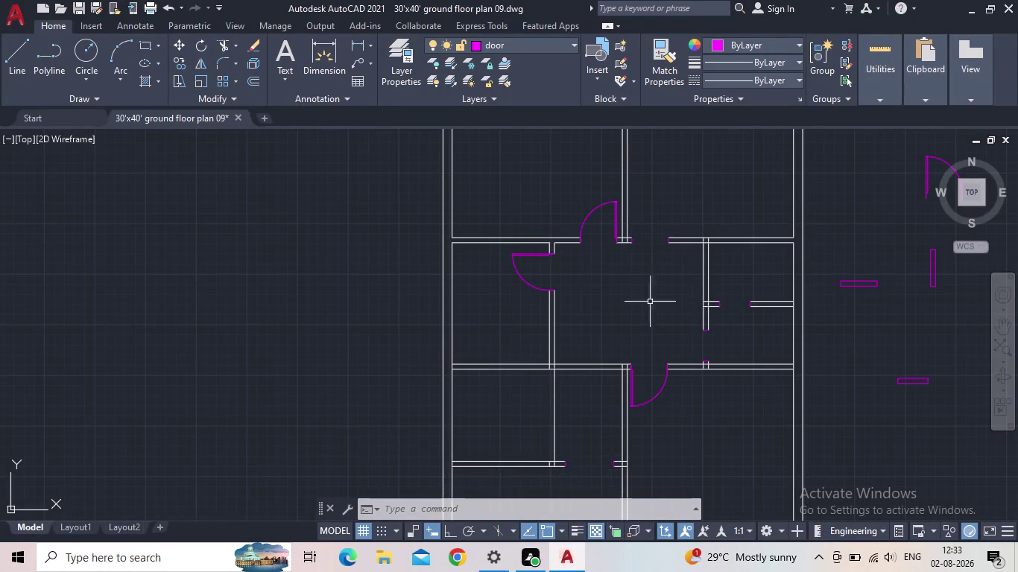
Pan and zoom across the floor plan to the spare door shapes beside it.
scroll(down, 3)
middle_drag(669, 325, 648, 320)
scroll(up, 3)
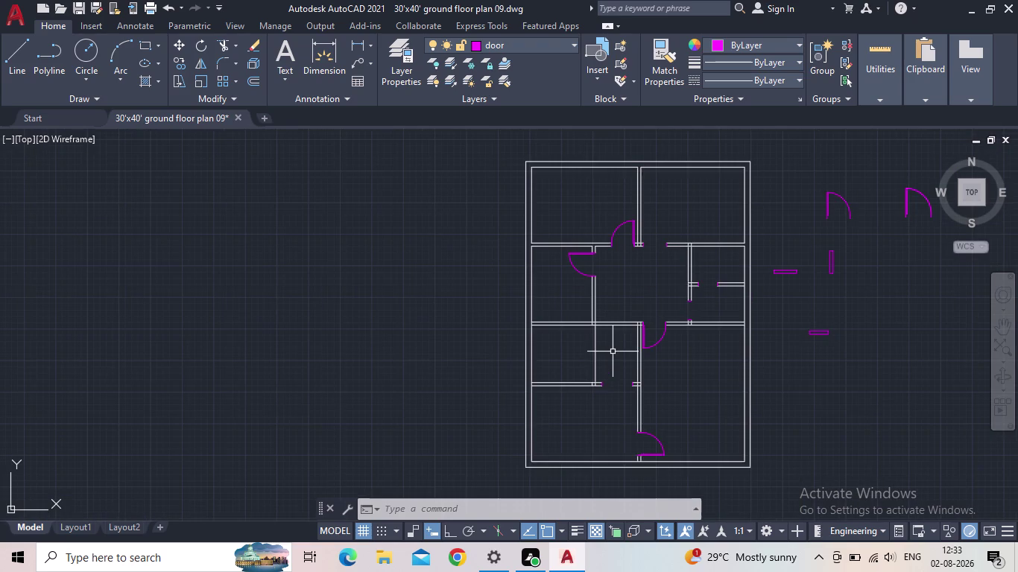
middle_drag(615, 351, 613, 375)
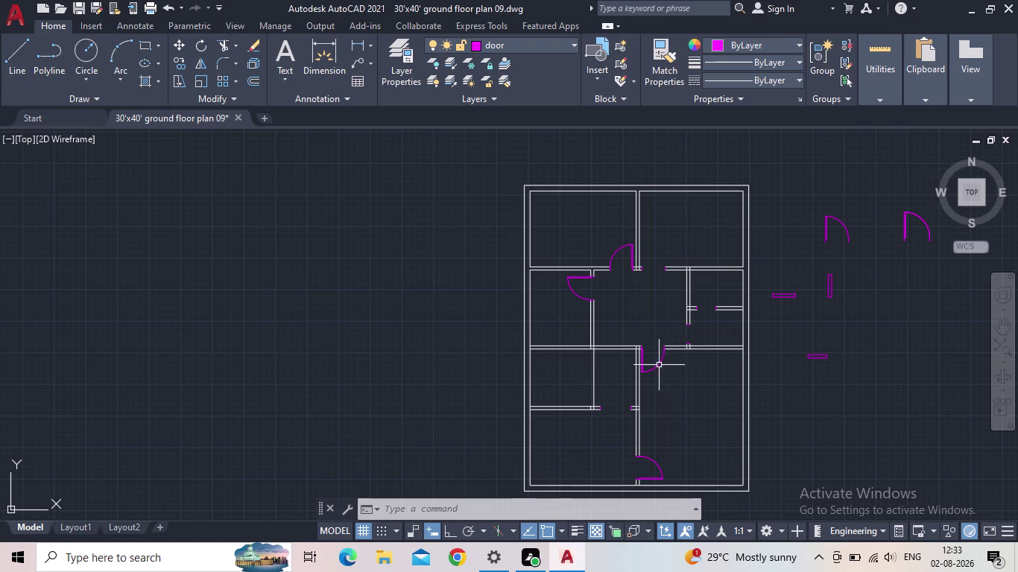
middle_drag(690, 395, 687, 360)
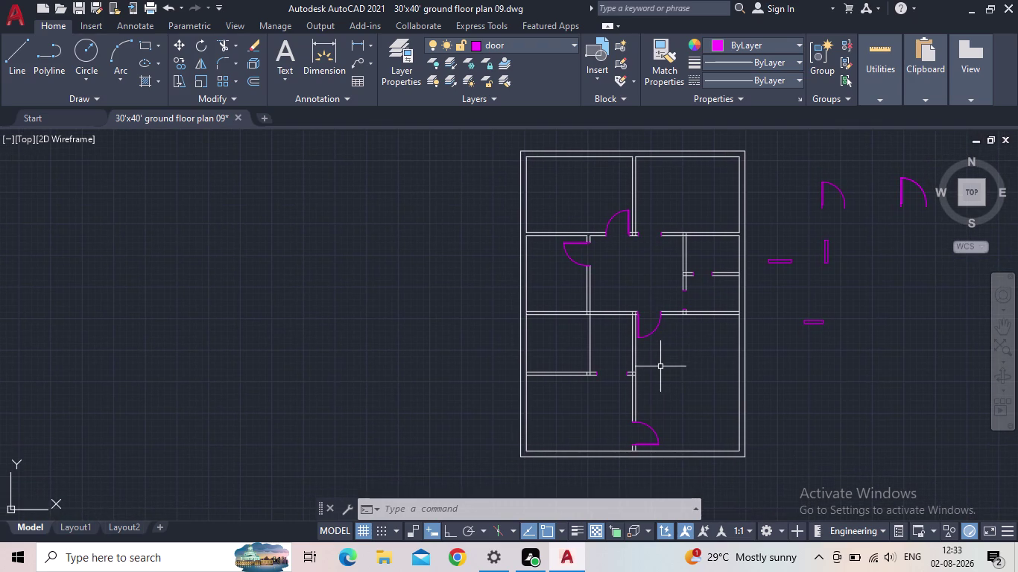
middle_drag(804, 325, 775, 348)
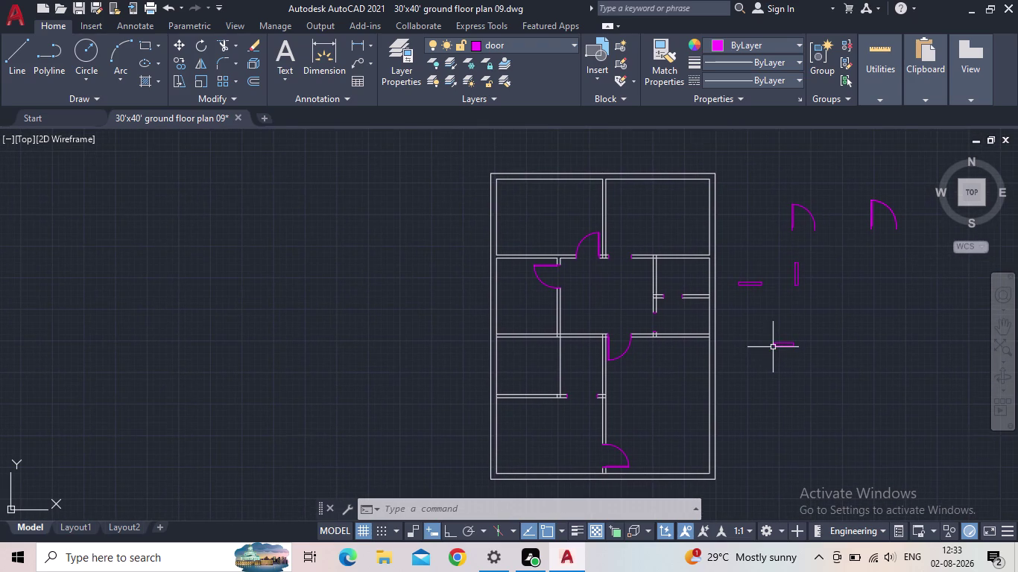
middle_drag(788, 308, 757, 348)
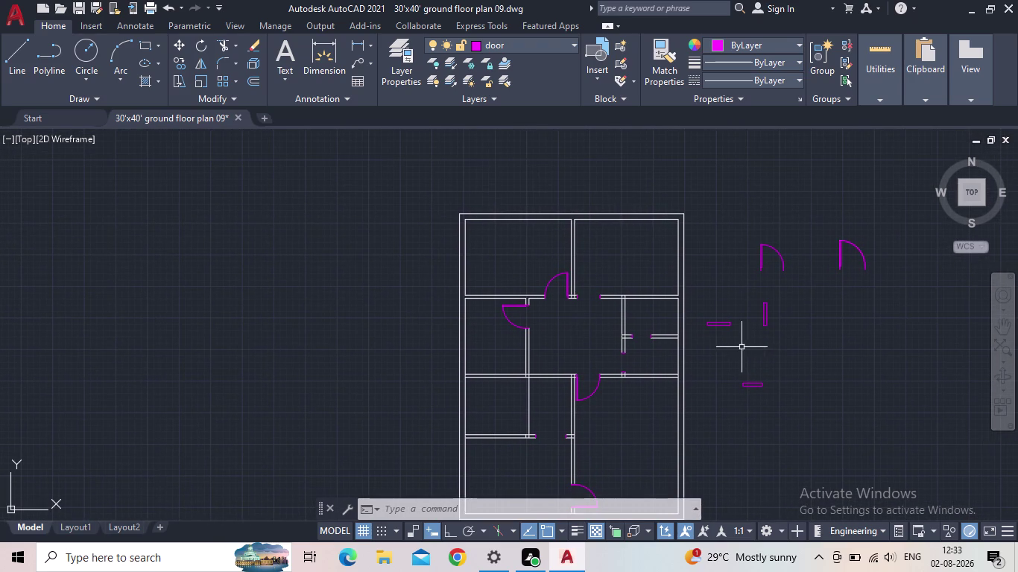
scroll(up, 3)
middle_drag(830, 264, 716, 269)
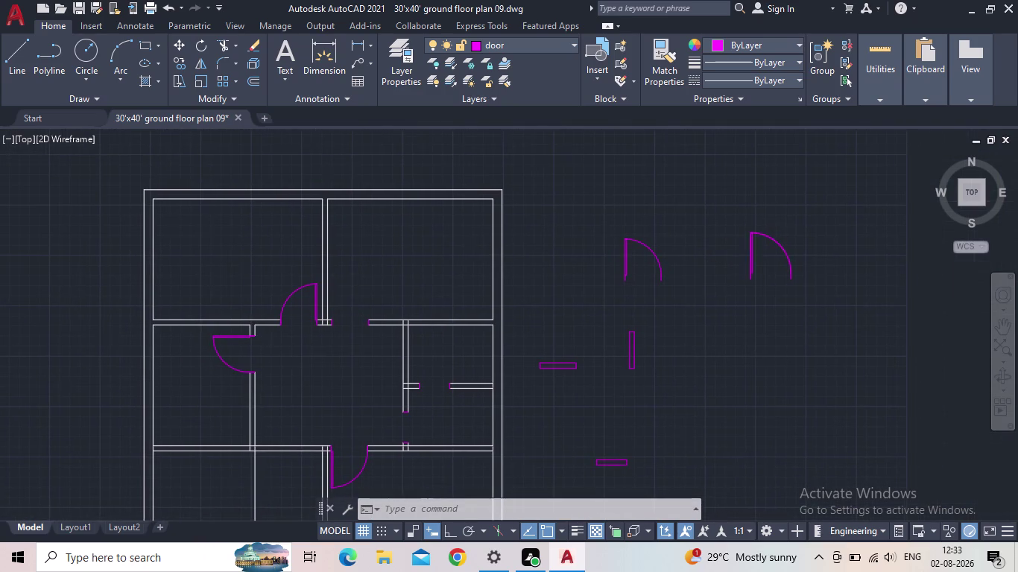
Select the spare magenta door that will be resized.
click(753, 260)
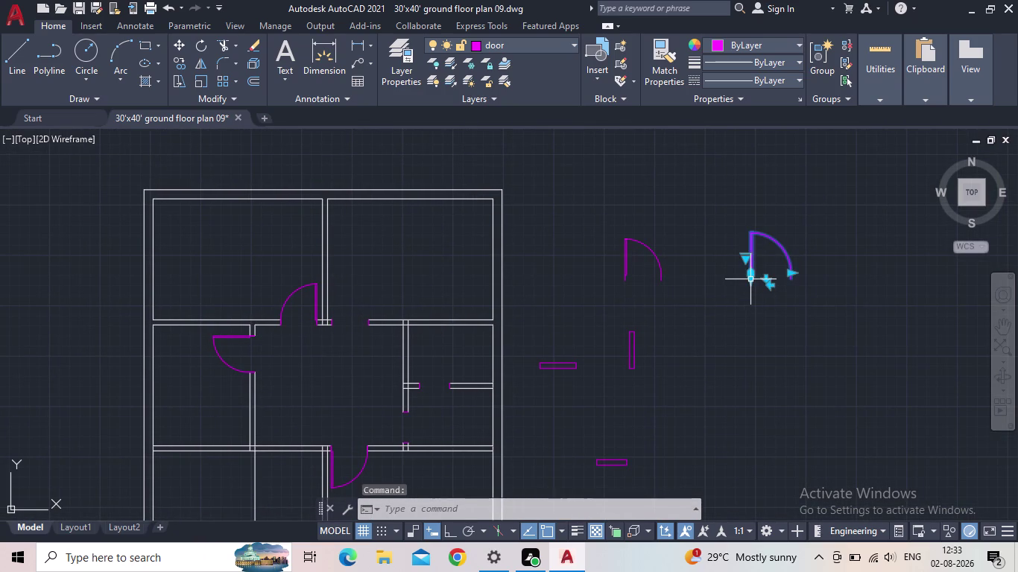
scroll(up, 3)
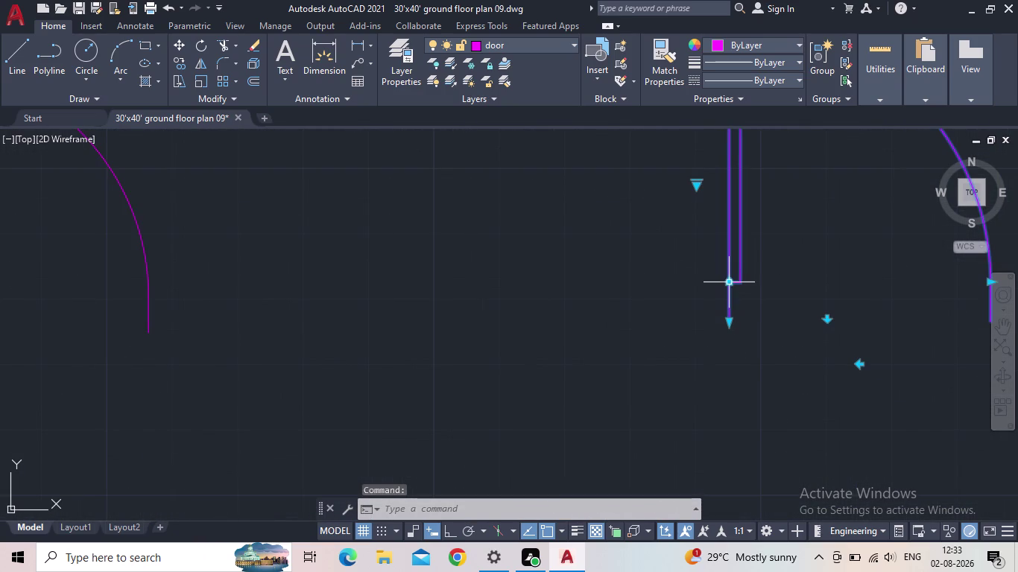
click(730, 283)
middle_drag(796, 411, 691, 357)
scroll(down, 3)
click(682, 427)
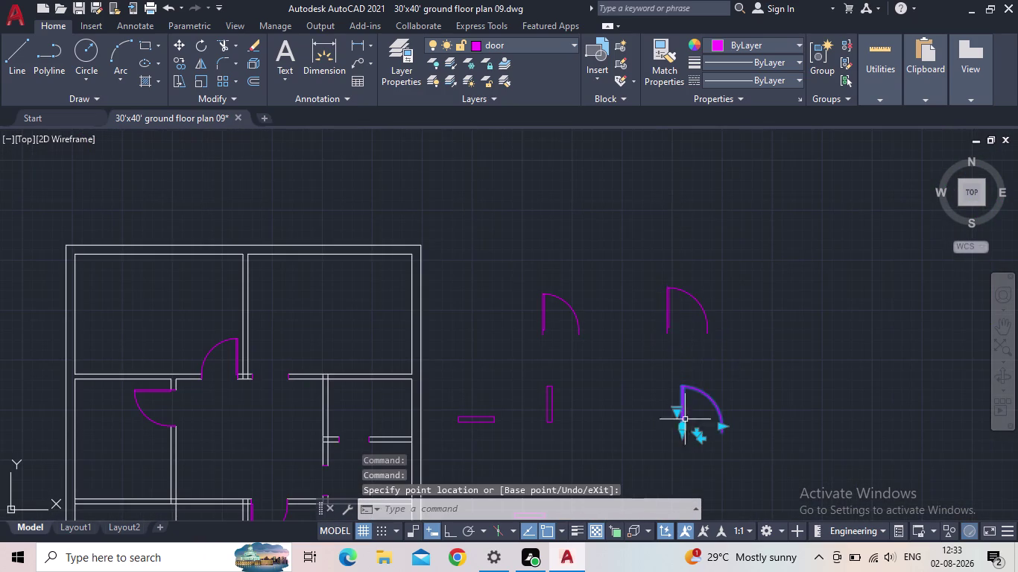
scroll(up, 3)
middle_drag(737, 370, 832, 256)
scroll(down, 3)
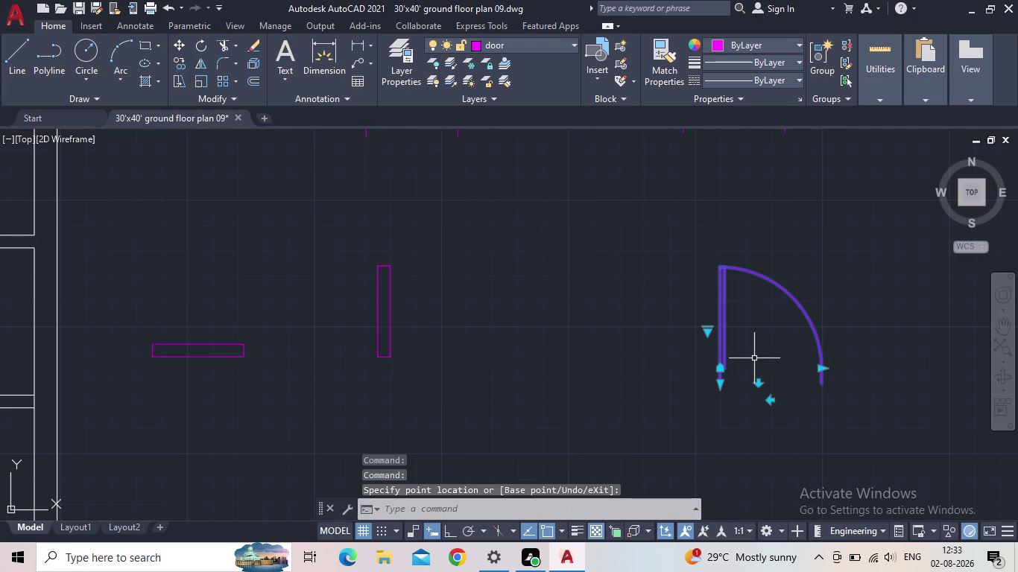
key(Escape)
middle_drag(742, 375, 659, 424)
scroll(down, 3)
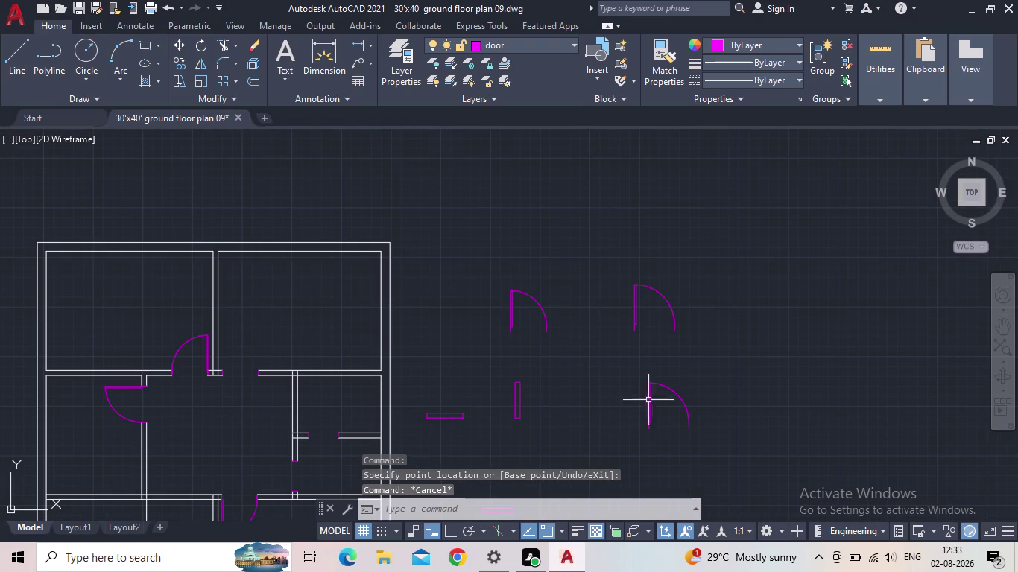
click(633, 301)
scroll(up, 3)
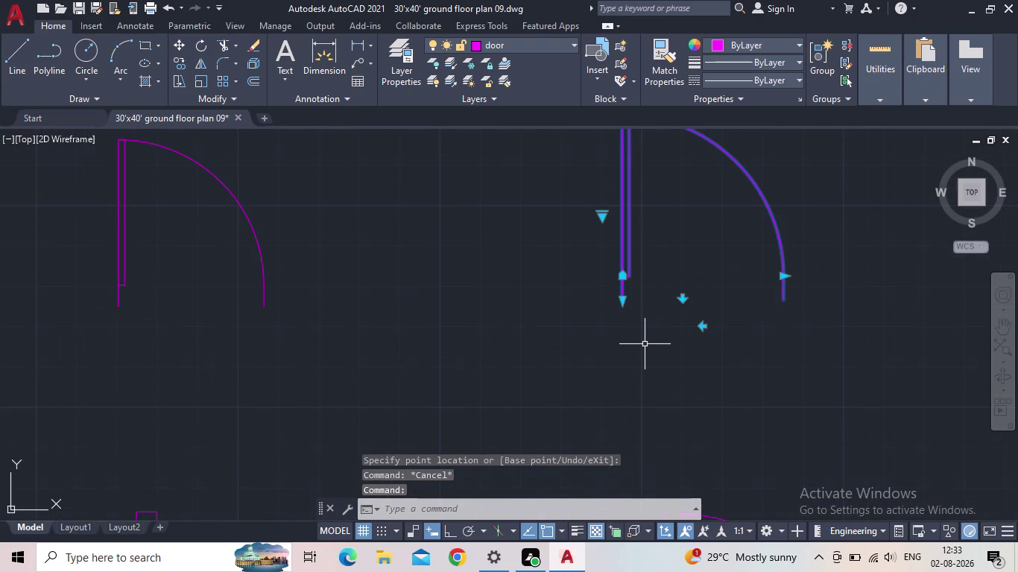
Start SCALE on the selected door with its hinge corner as base point.
key(s)
key(c)
key(Return)
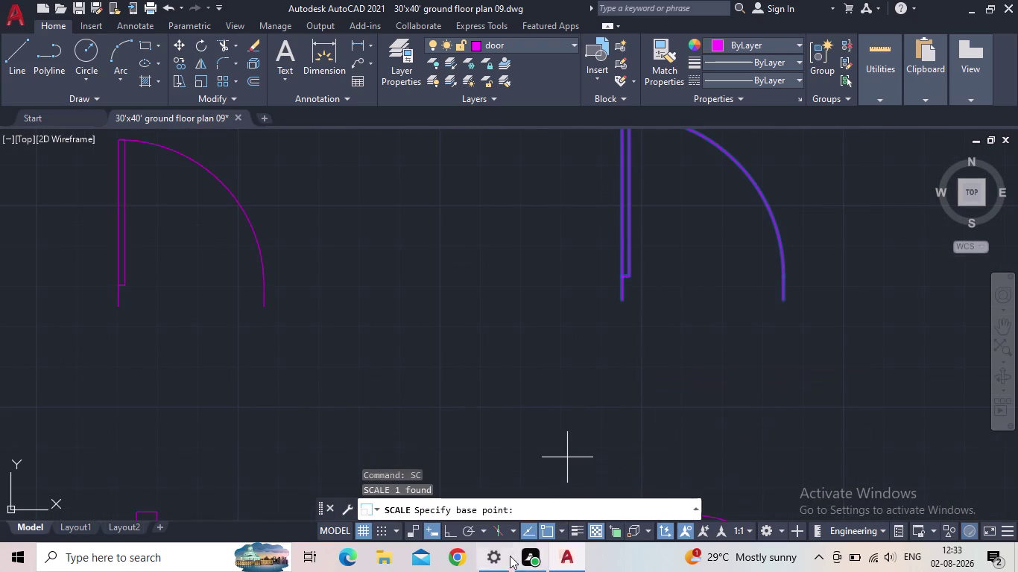
click(447, 532)
middle_click(596, 328)
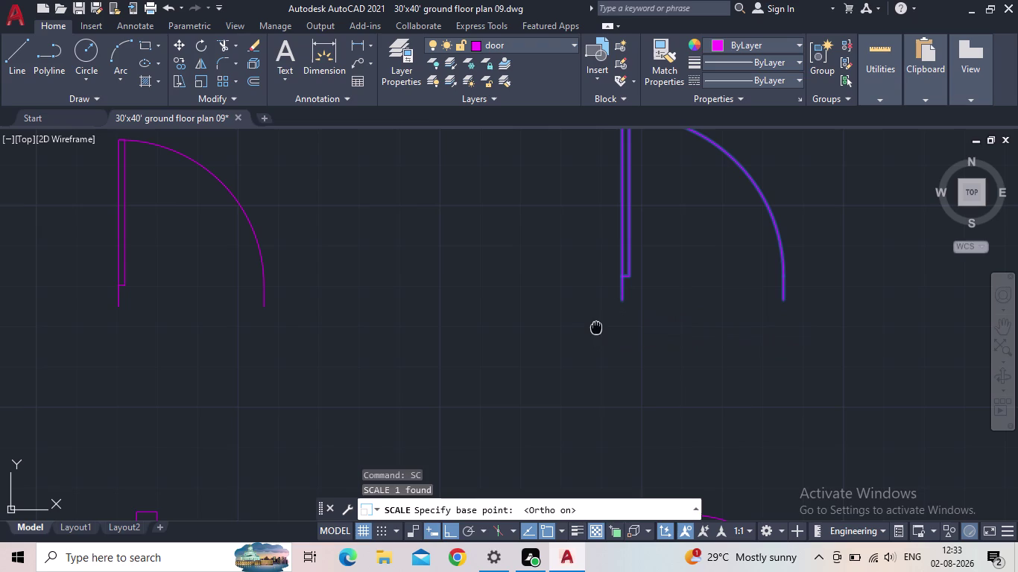
click(622, 299)
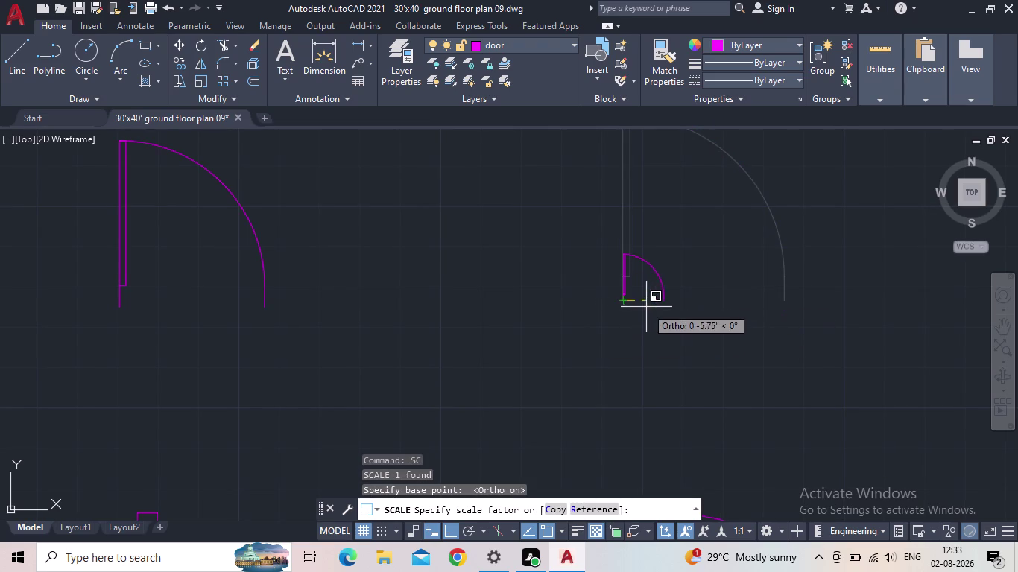
Scale by reference from the door leaf's two ends to a 2'6" length.
click(597, 506)
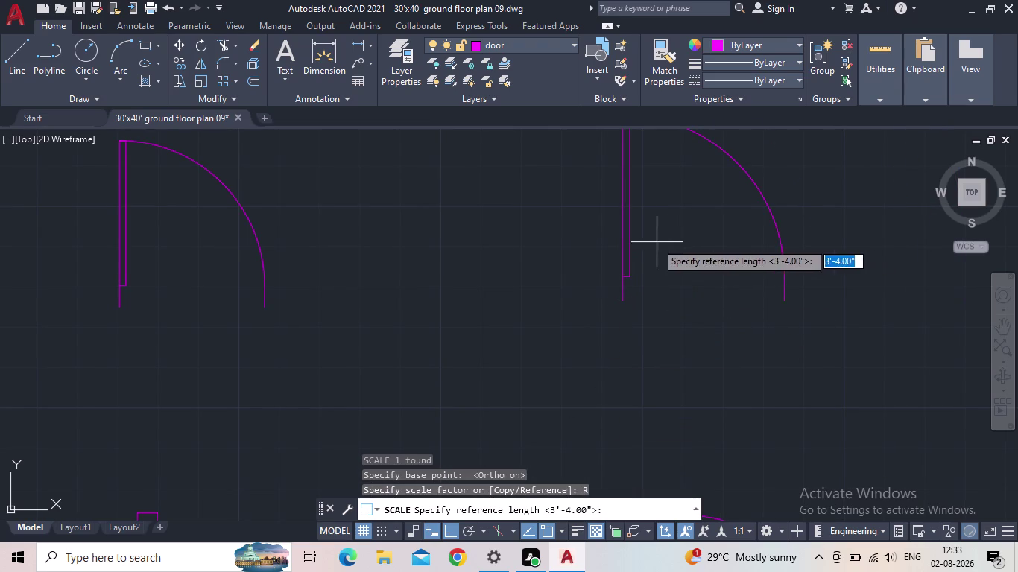
click(624, 296)
click(783, 302)
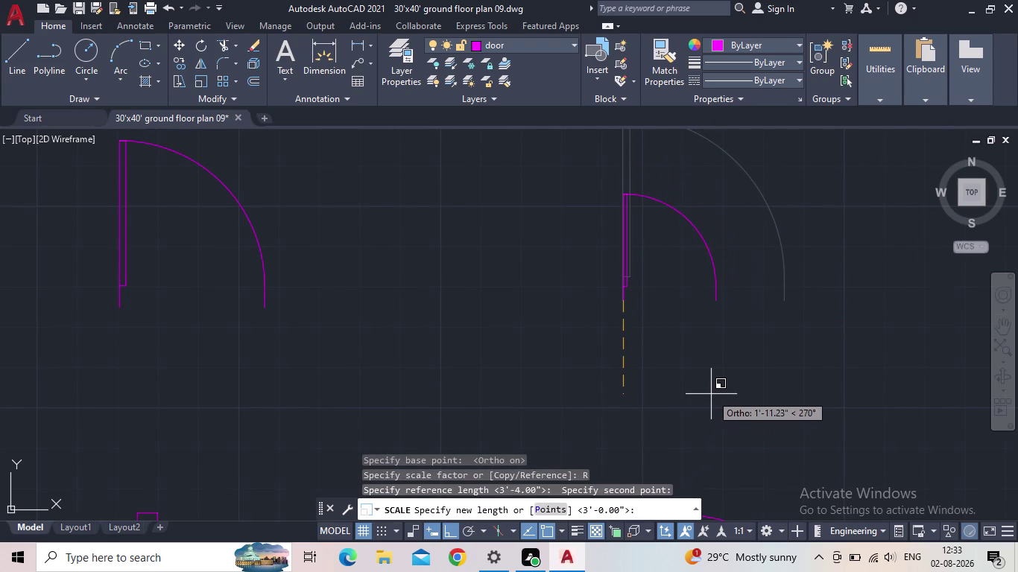
text(2'6)
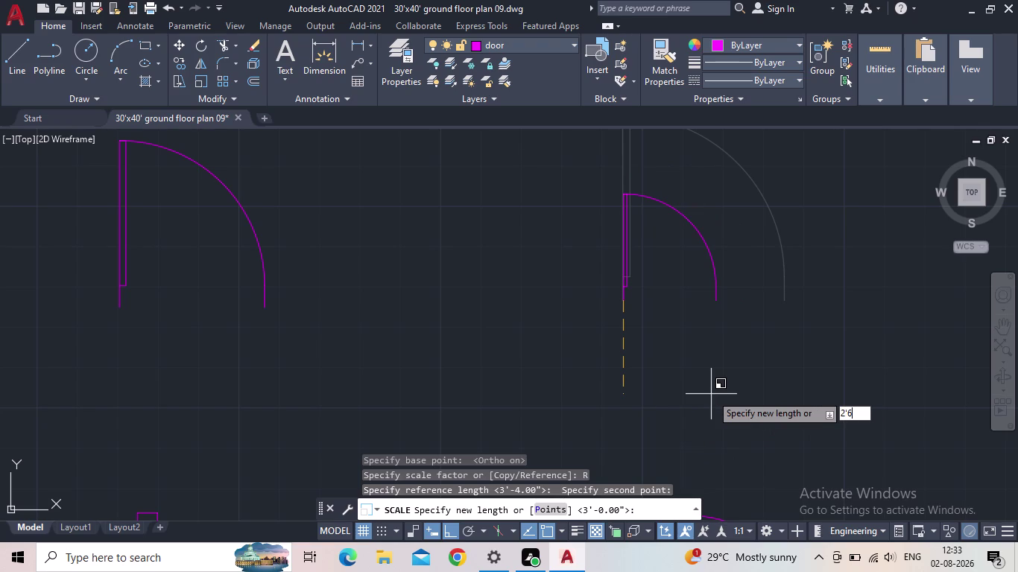
text(")
key(Return)
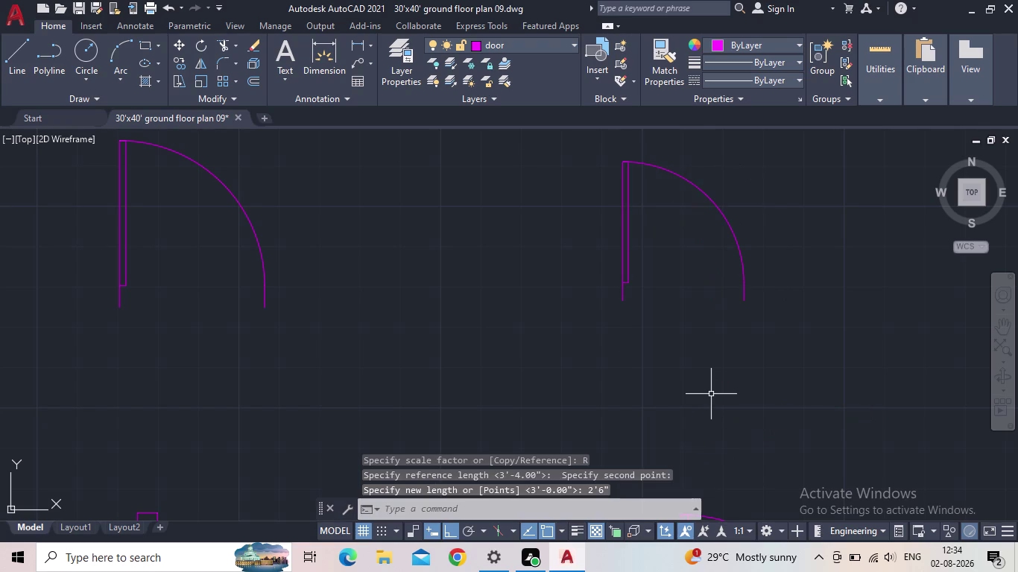
key(Escape)
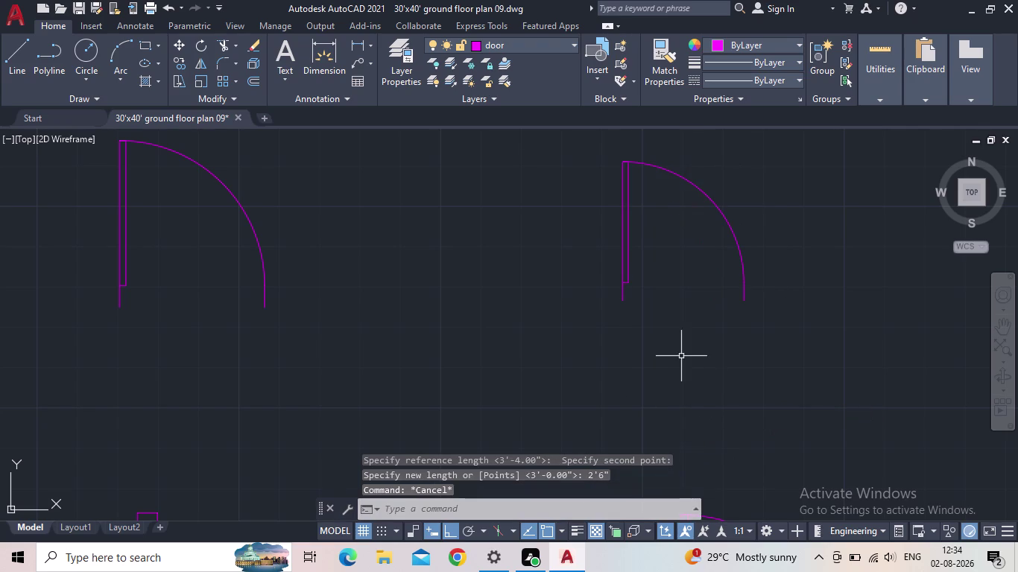
scroll(down, 3)
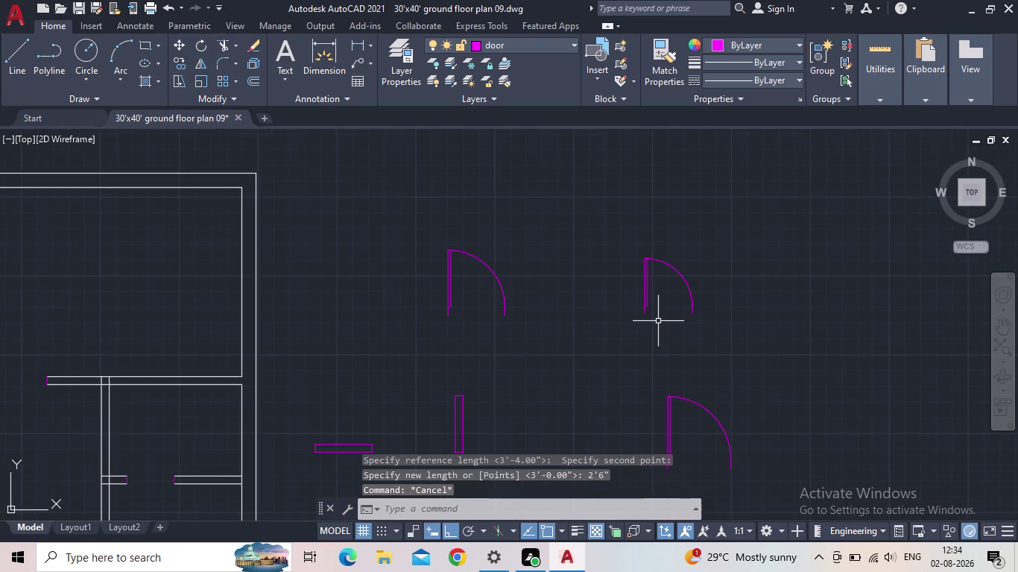
Copy the small 2'6" door from its hinge to a spot on its right.
click(664, 320)
click(635, 304)
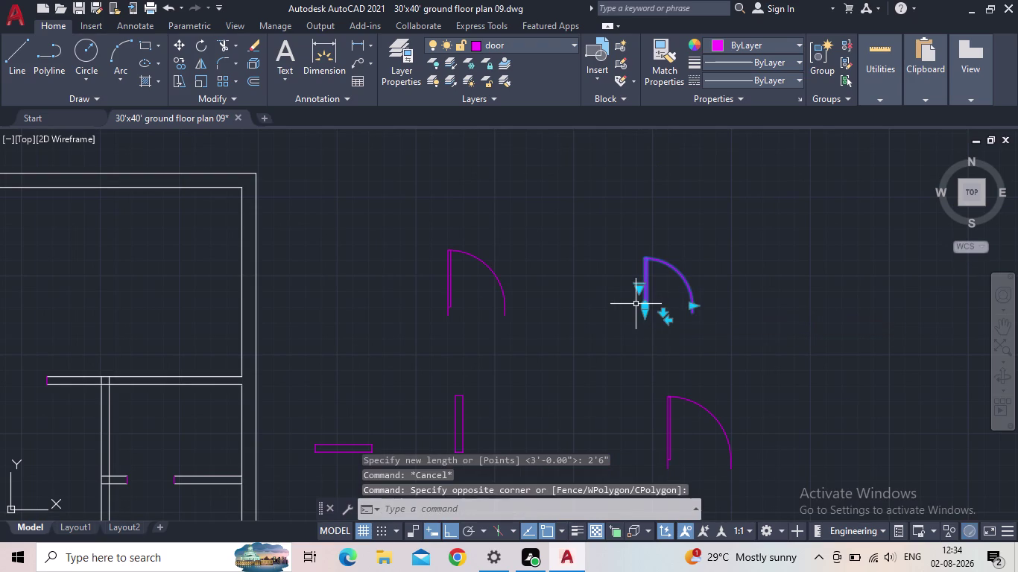
key(c)
key(o)
key(Return)
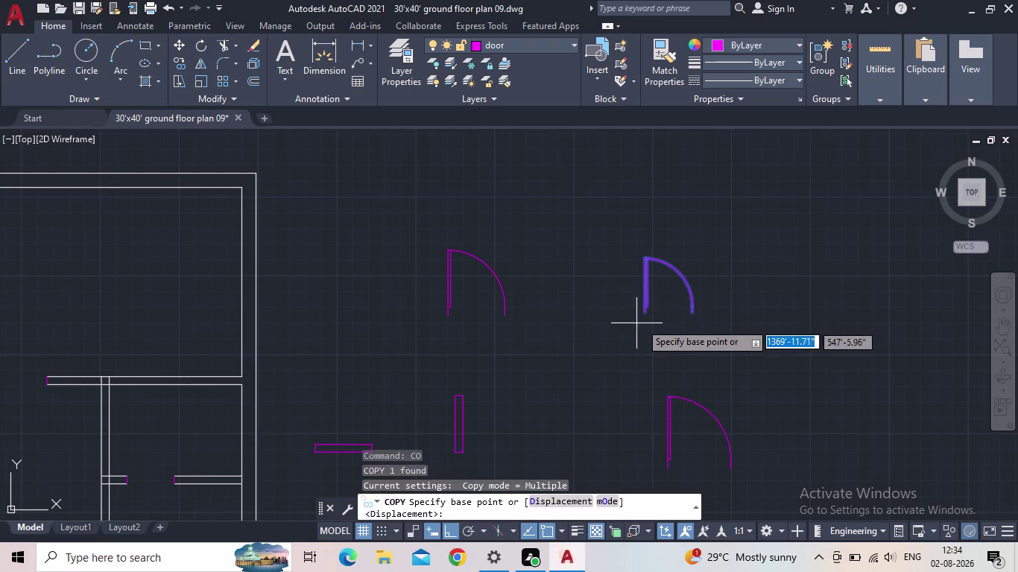
click(645, 315)
click(817, 306)
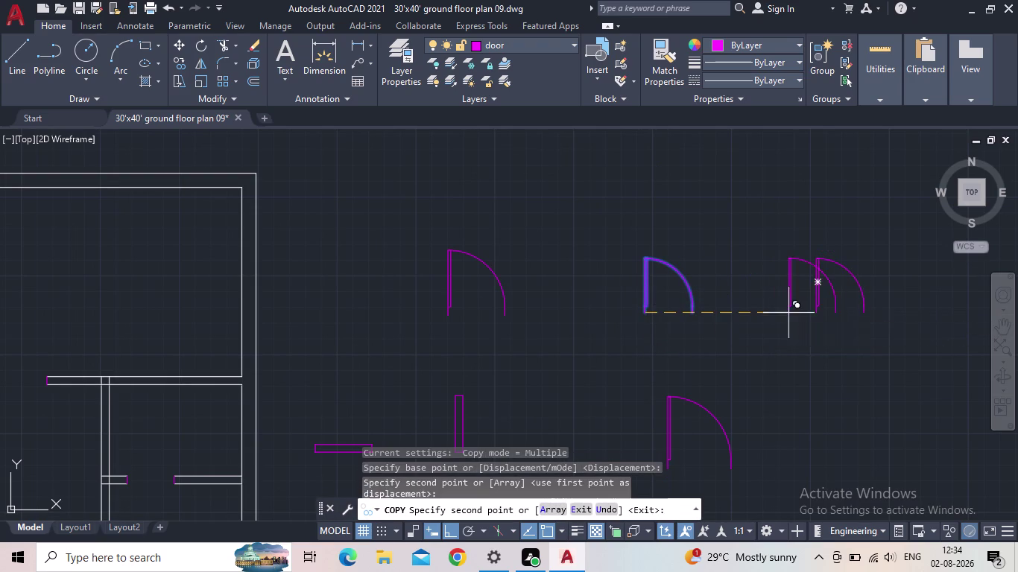
key(Escape)
Rotate the copied door about its corner into a new swing orientation.
click(819, 301)
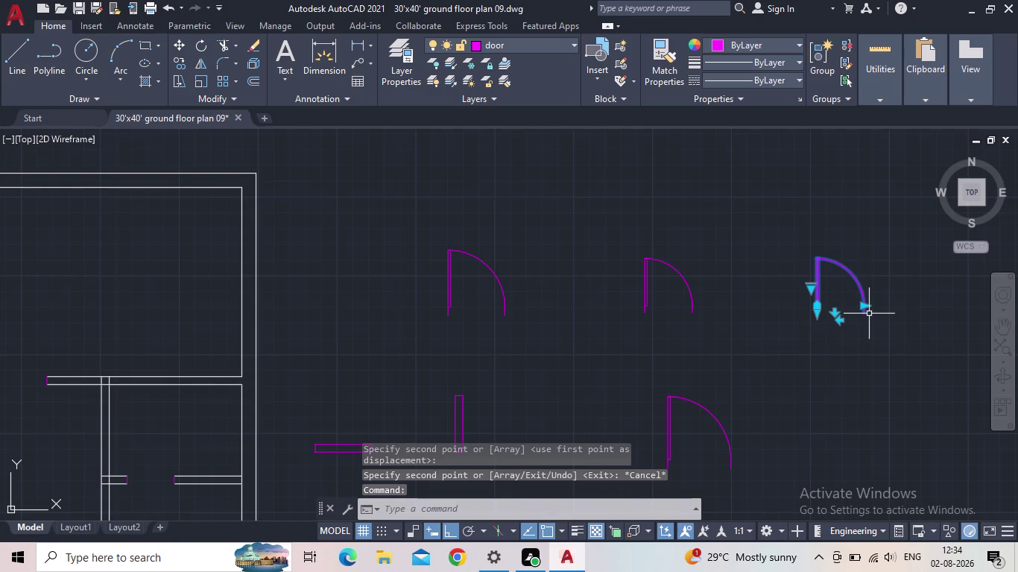
key(r)
key(o)
key(Return)
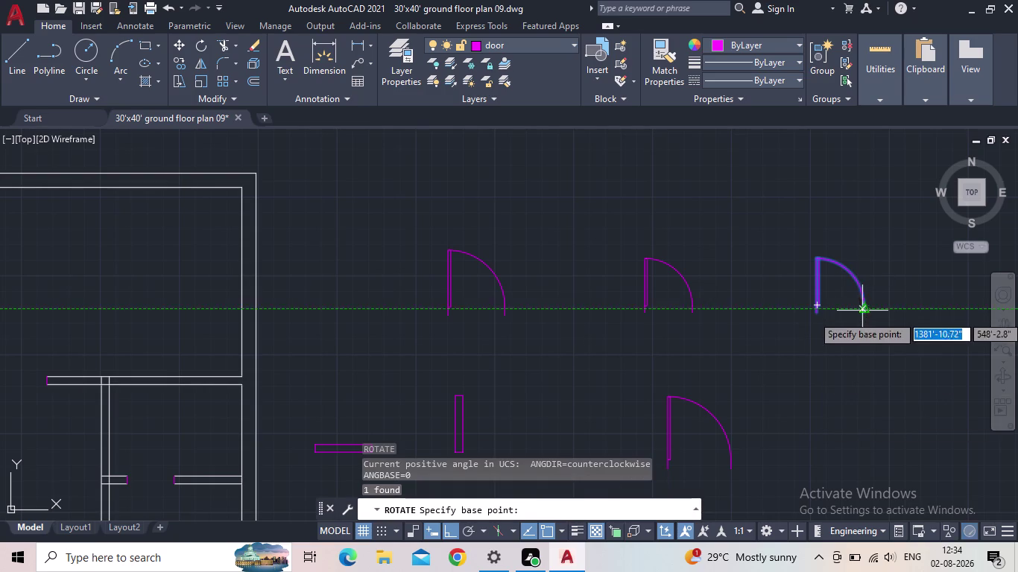
click(823, 316)
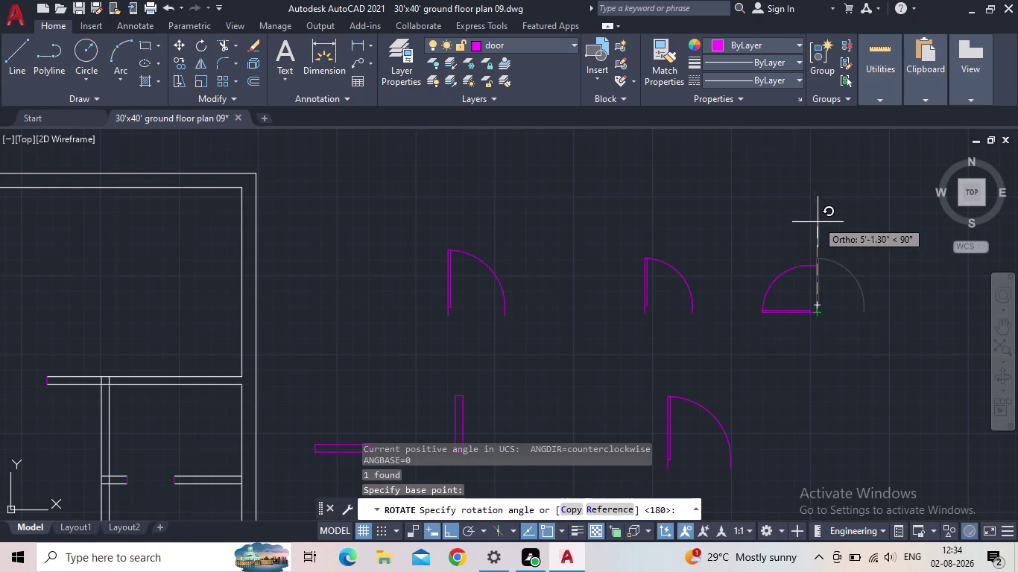
click(822, 411)
key(Escape)
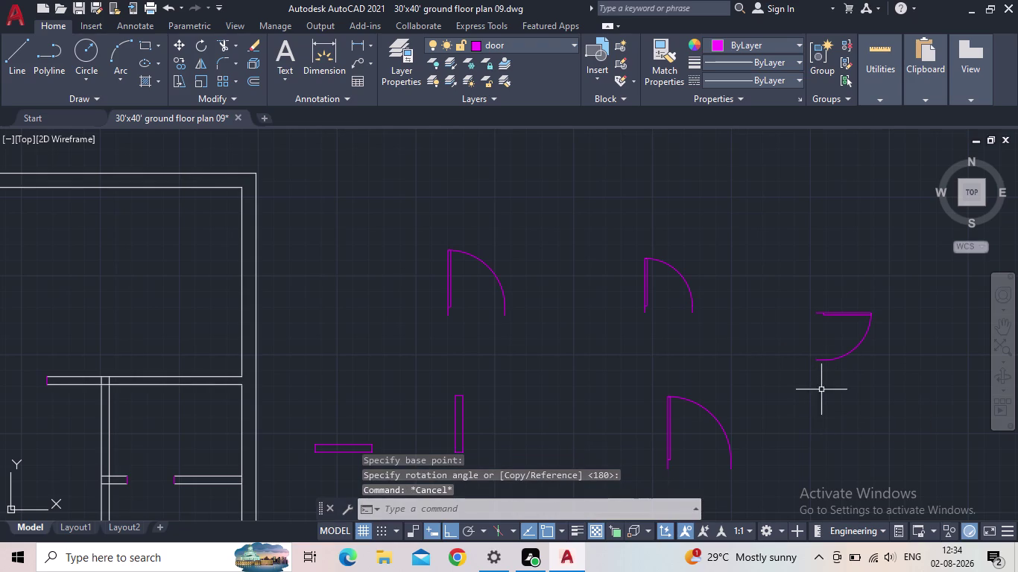
click(831, 316)
scroll(up, 3)
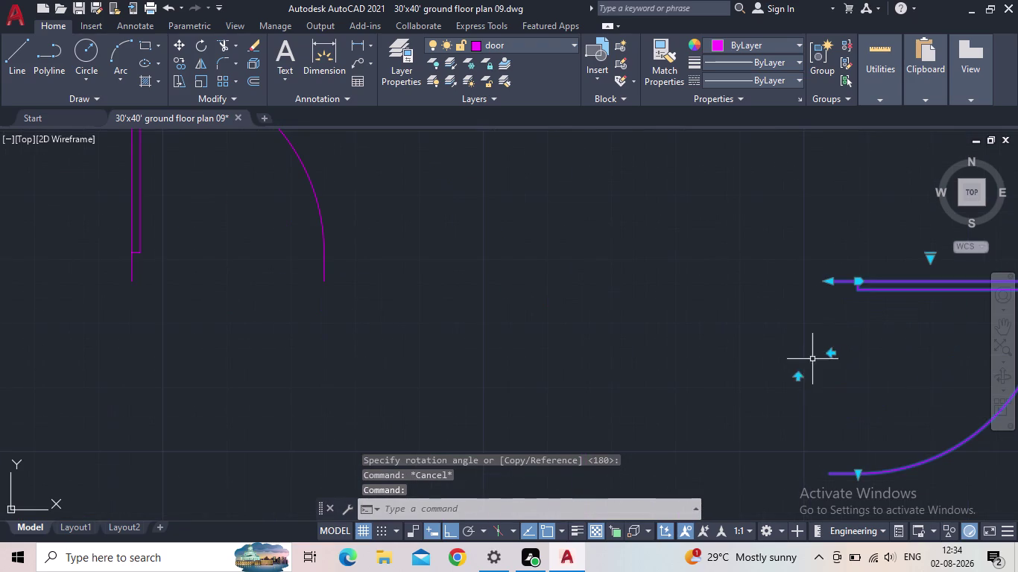
Window-select the loose door at the top middle and start moving it with M.
click(801, 377)
scroll(down, 3)
middle_drag(726, 256, 700, 228)
key(Escape)
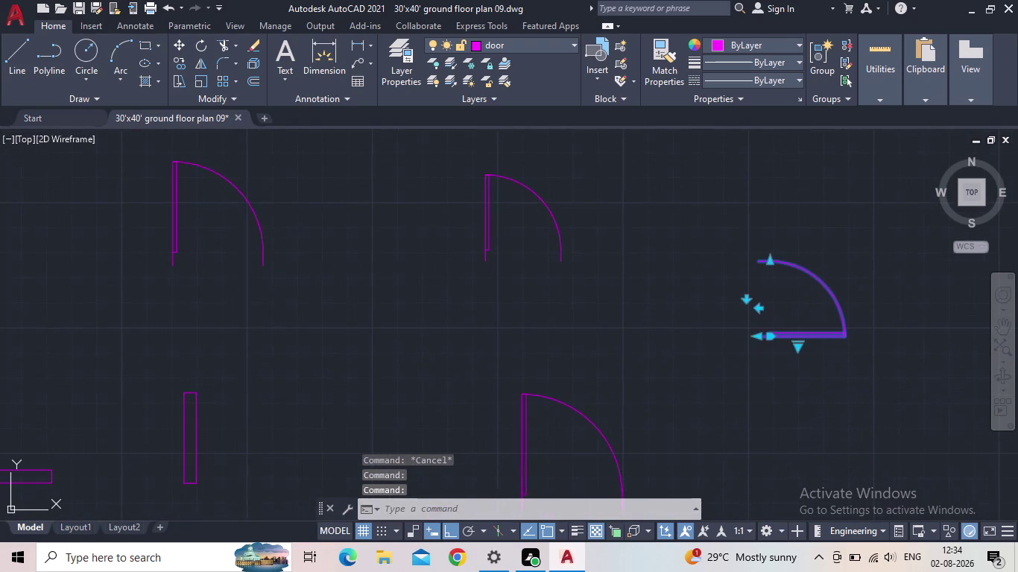
drag(573, 261, 558, 259)
click(435, 220)
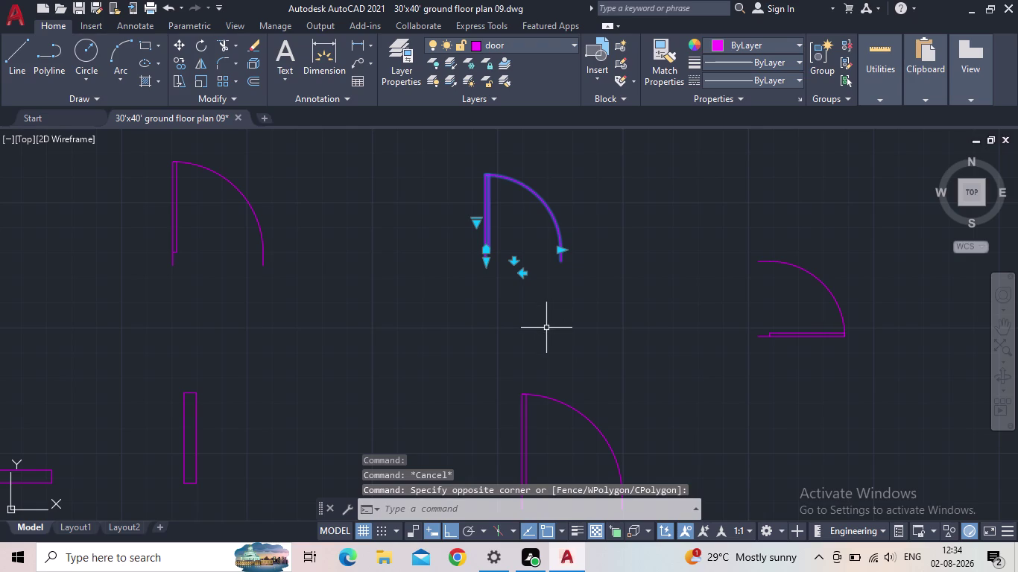
key(m)
key(space)
drag(483, 263, 474, 264)
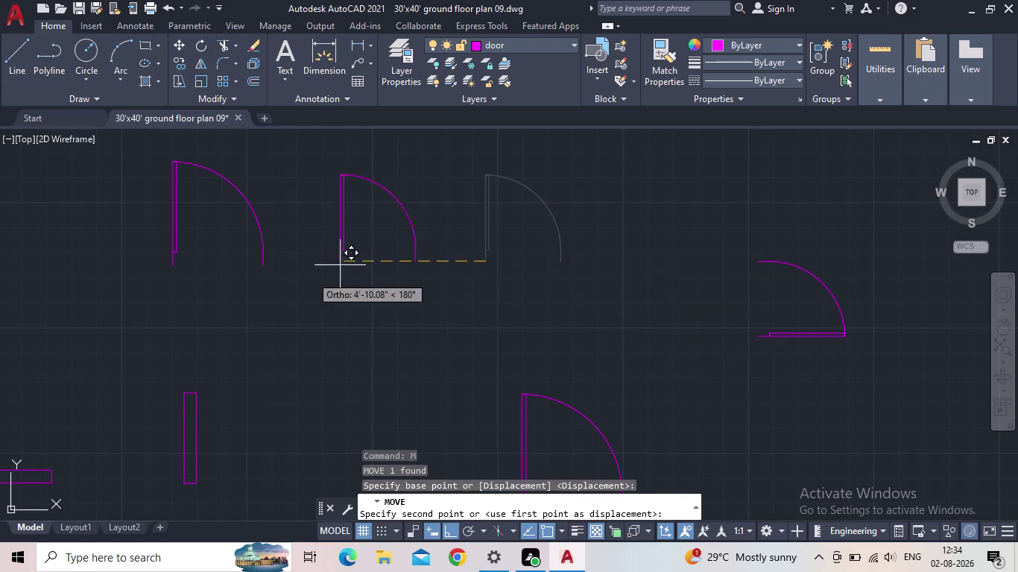
With Ortho off, place the door in the small right-hand room's wall opening.
middle_drag(347, 287, 708, 298)
scroll(down, 3)
click(441, 530)
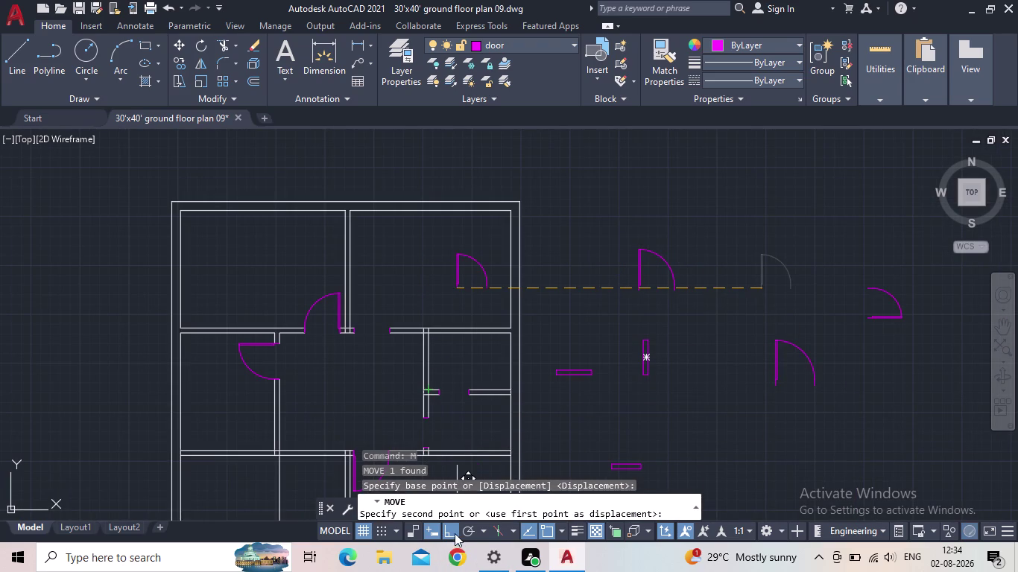
click(455, 533)
scroll(up, 3)
scroll(up, 3)
middle_drag(427, 416, 497, 345)
click(482, 375)
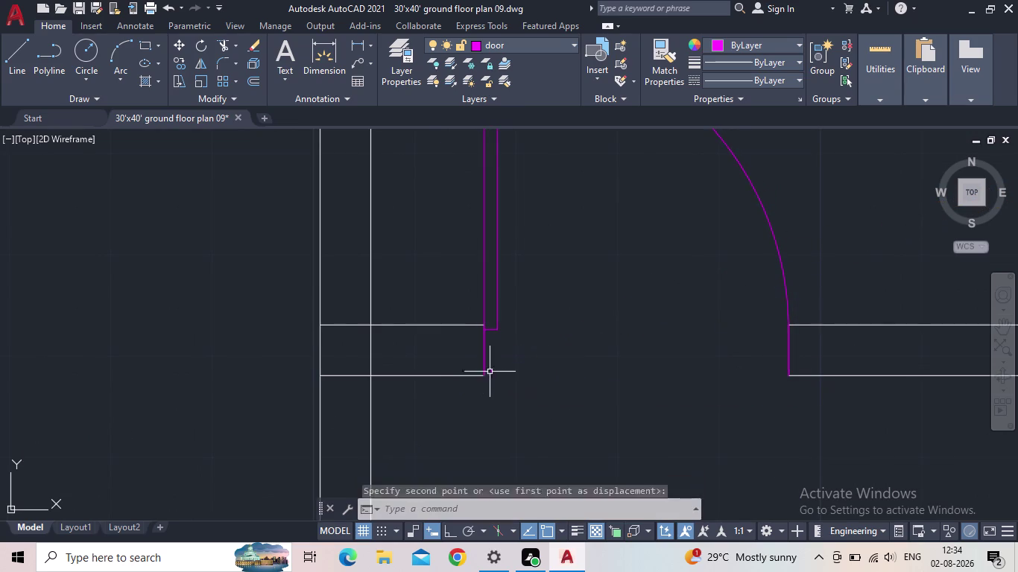
scroll(down, 3)
middle_drag(600, 383, 527, 322)
scroll(down, 3)
scroll(down, 3)
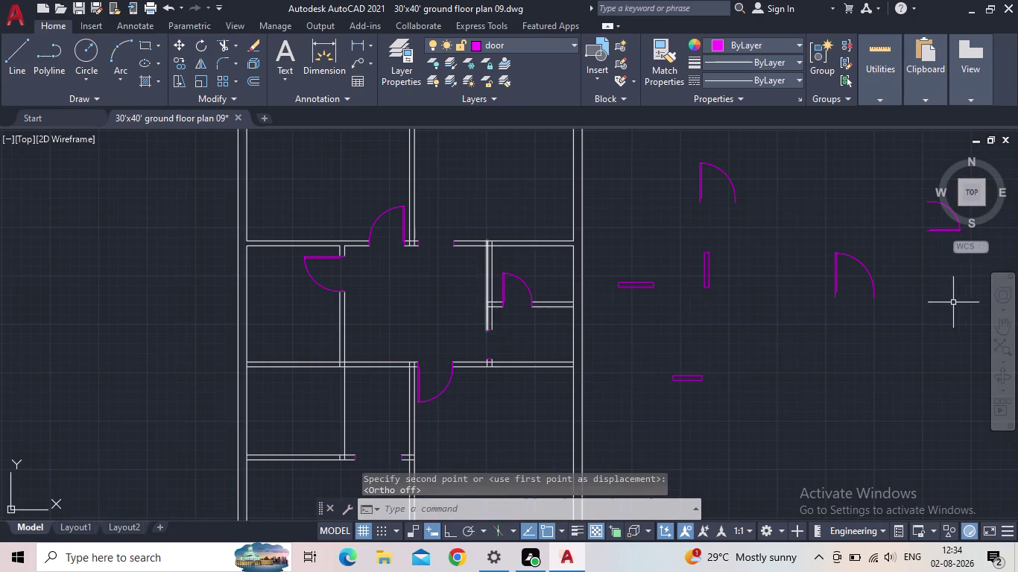
middle_drag(915, 290, 744, 330)
Move a loose door into the opening below the small right-hand room.
click(776, 272)
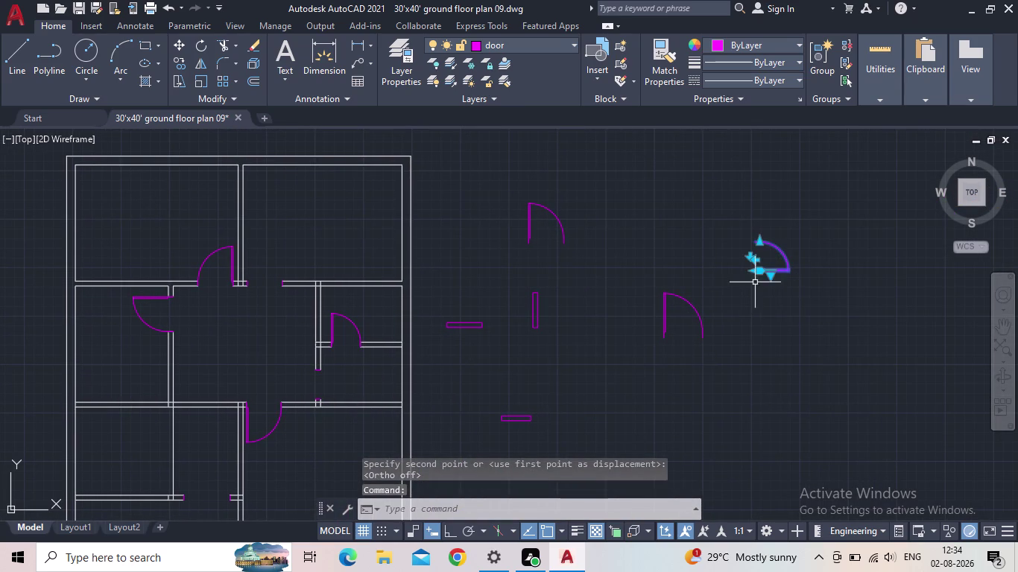
key(space)
scroll(up, 3)
drag(772, 247, 764, 249)
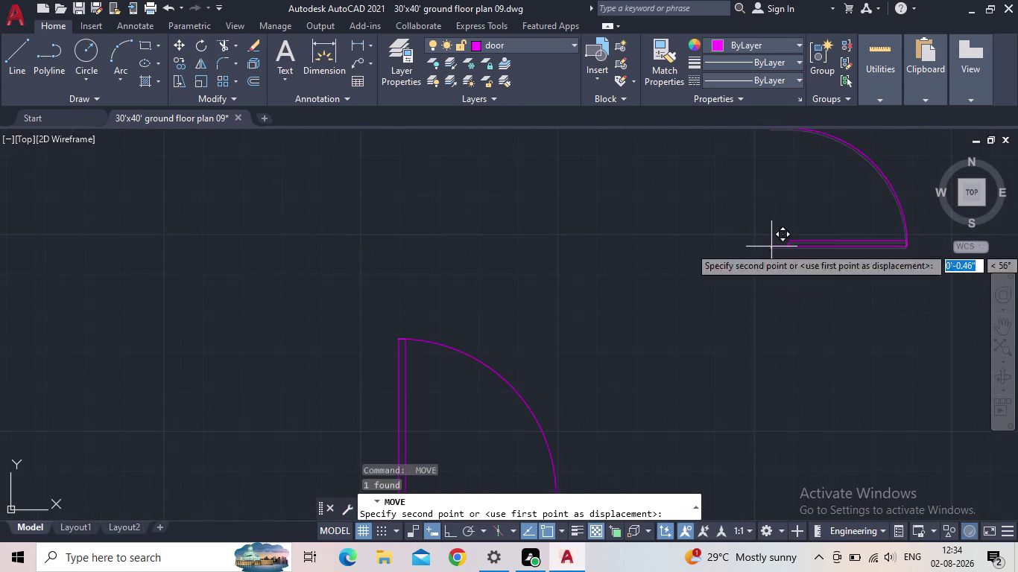
scroll(down, 3)
scroll(down, 3)
scroll(up, 3)
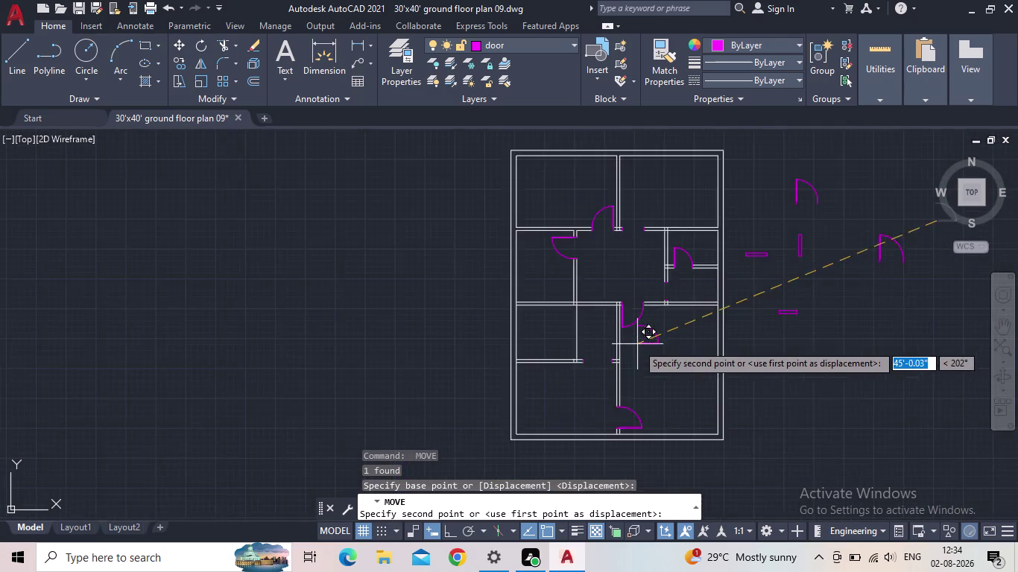
scroll(up, 3)
middle_drag(732, 291, 676, 361)
scroll(up, 3)
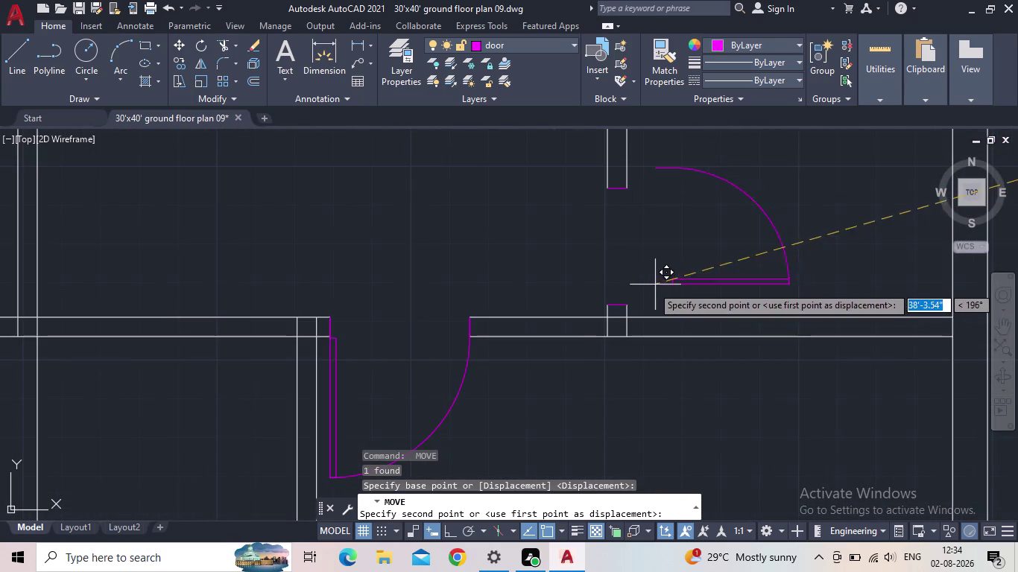
scroll(up, 3)
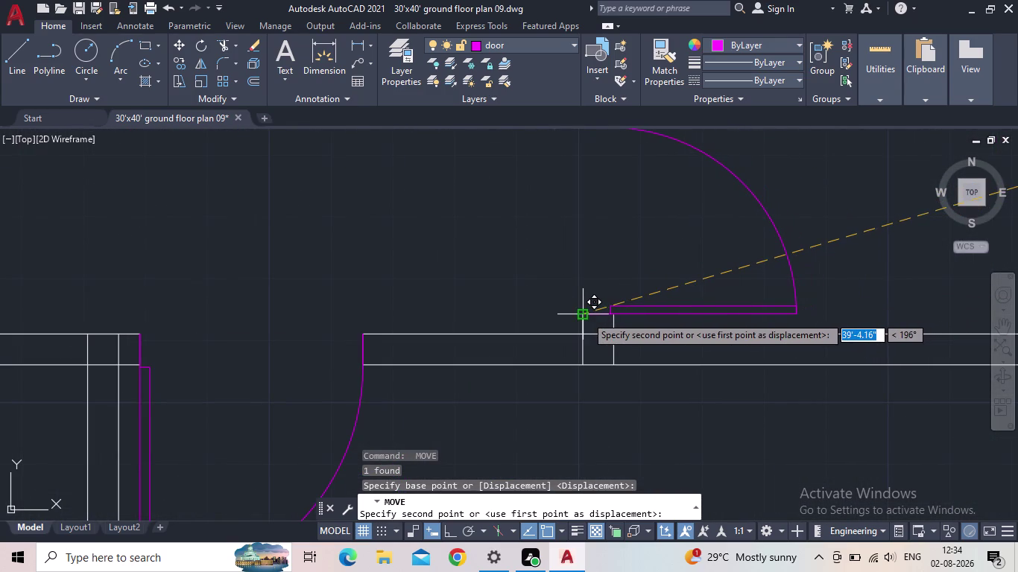
click(586, 316)
Move another loose door beside the top-centre door to form a double door.
scroll(down, 3)
middle_drag(649, 212, 644, 221)
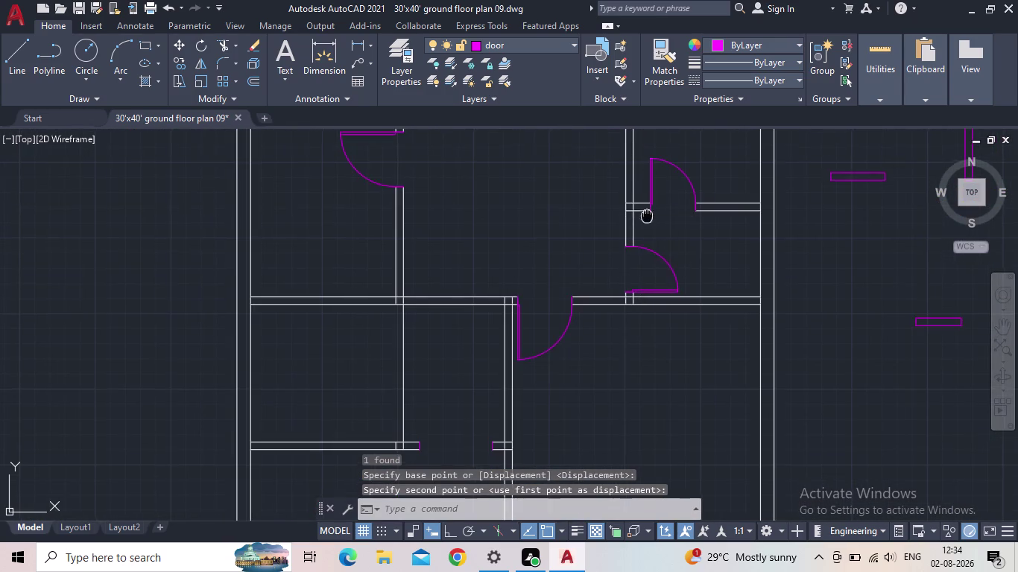
middle_drag(644, 220, 572, 303)
scroll(down, 3)
middle_drag(562, 237, 559, 279)
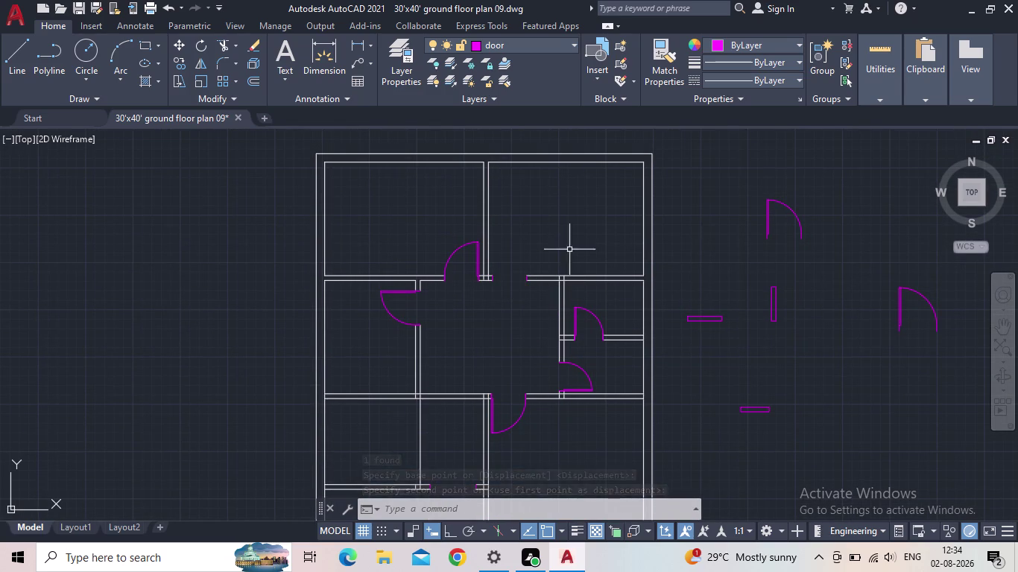
click(767, 222)
scroll(up, 3)
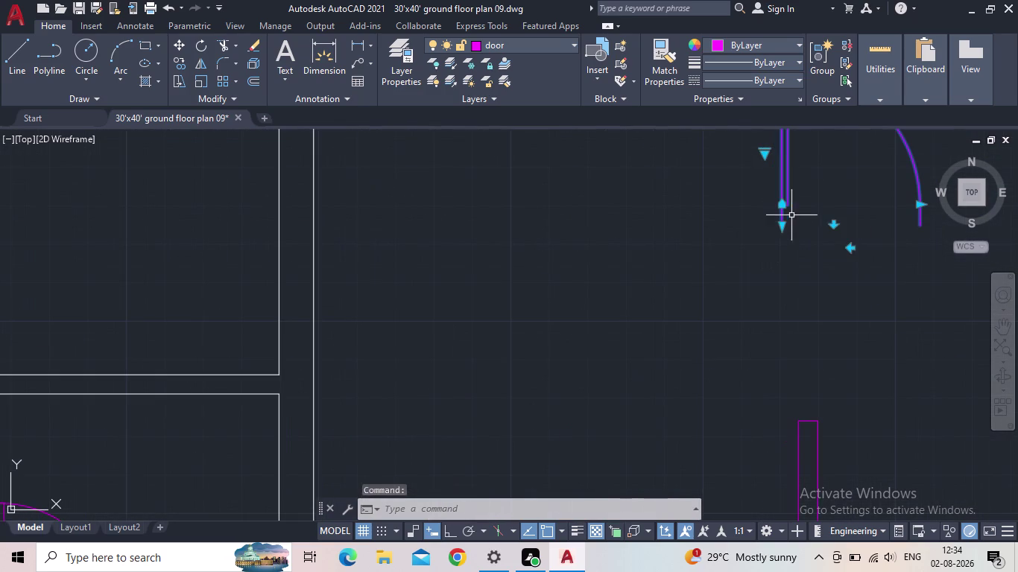
key(space)
click(781, 230)
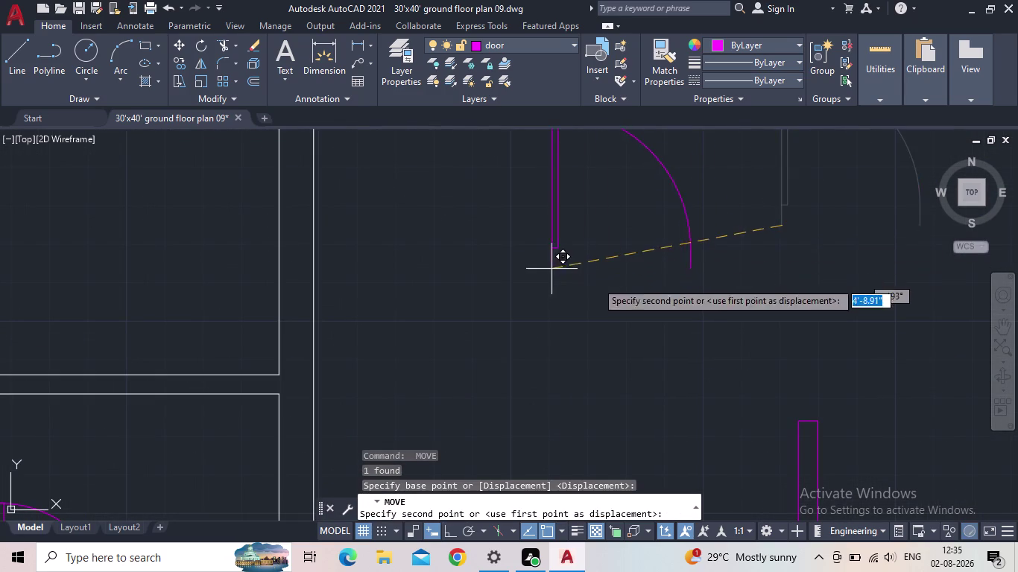
scroll(down, 3)
scroll(up, 3)
scroll(up, 3)
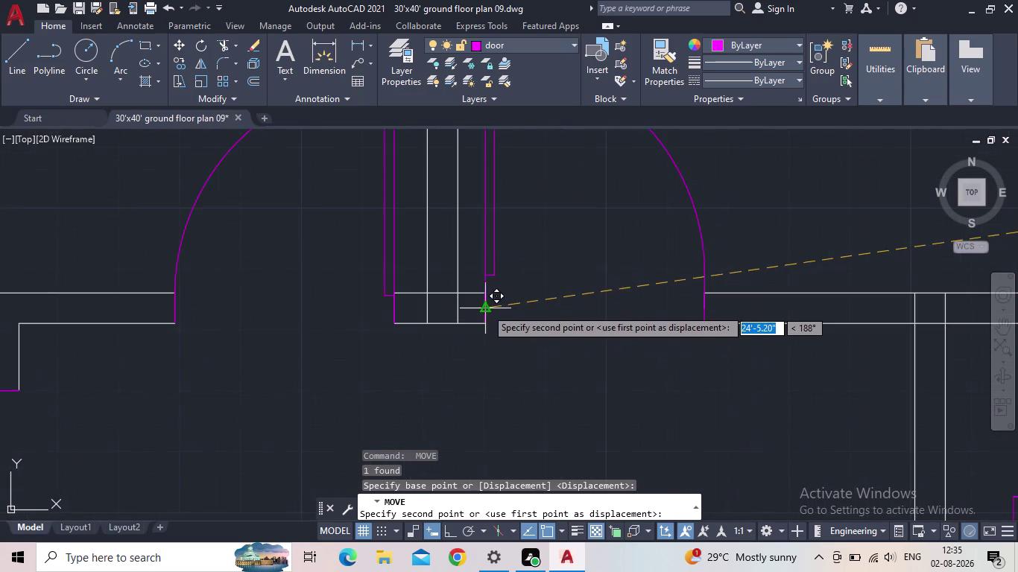
click(485, 320)
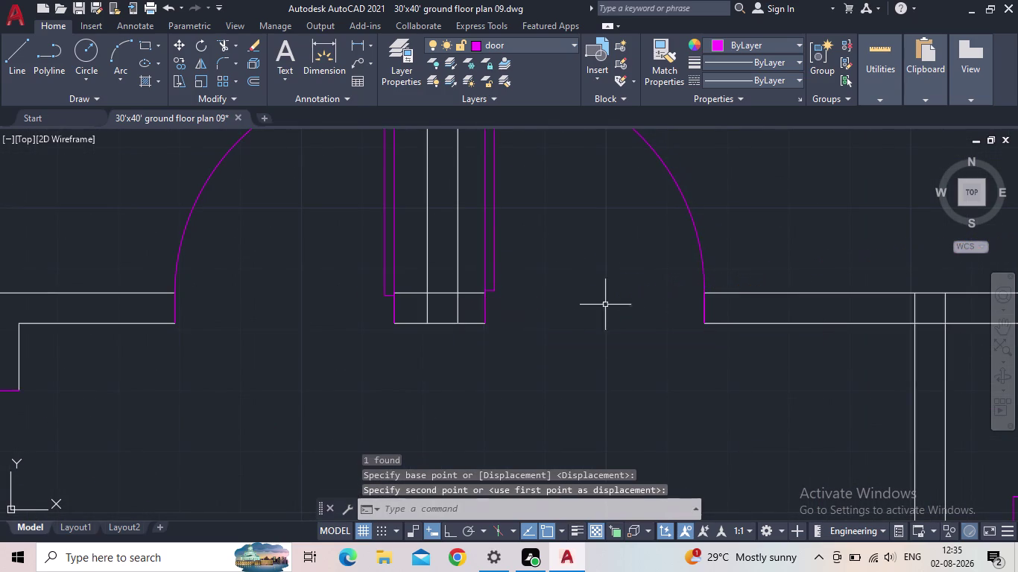
Pan out to review the plan and select the last loose door.
scroll(down, 3)
middle_drag(615, 323, 458, 234)
scroll(down, 3)
middle_drag(488, 289, 511, 248)
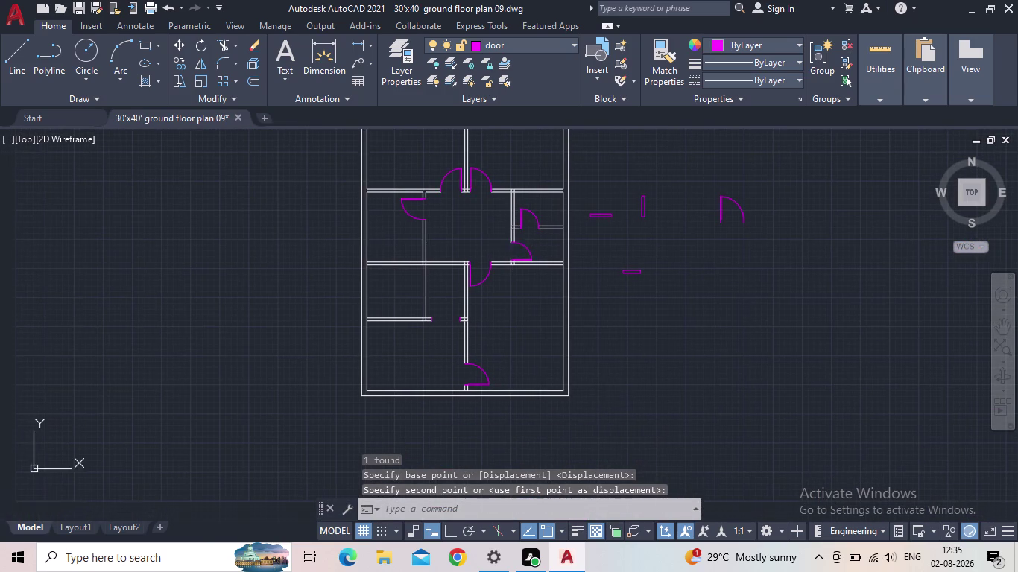
click(720, 215)
click(449, 534)
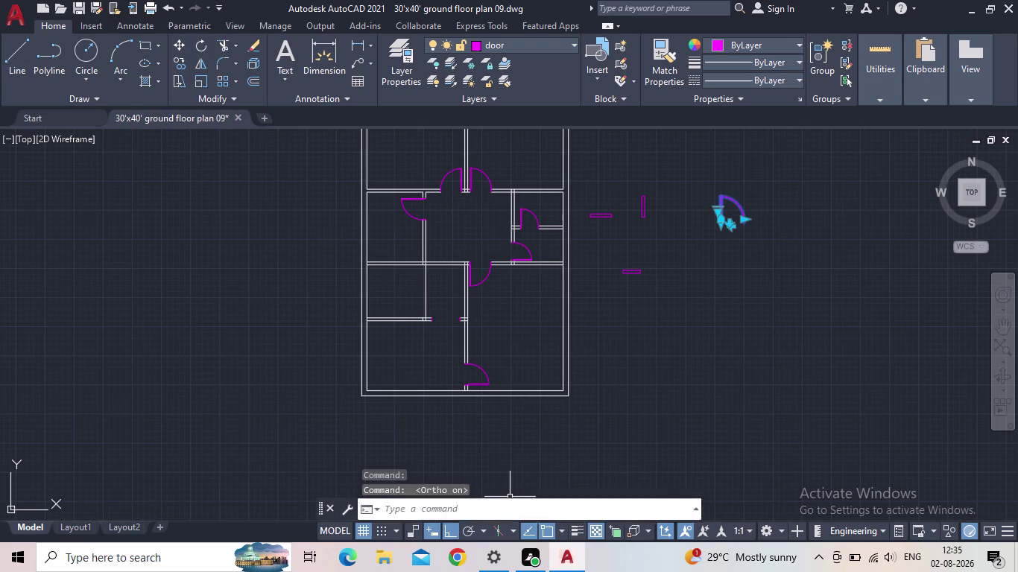
Zoom in on the last loose door and make a first SCALE attempt, then cancel it.
scroll(up, 3)
middle_drag(745, 225, 735, 300)
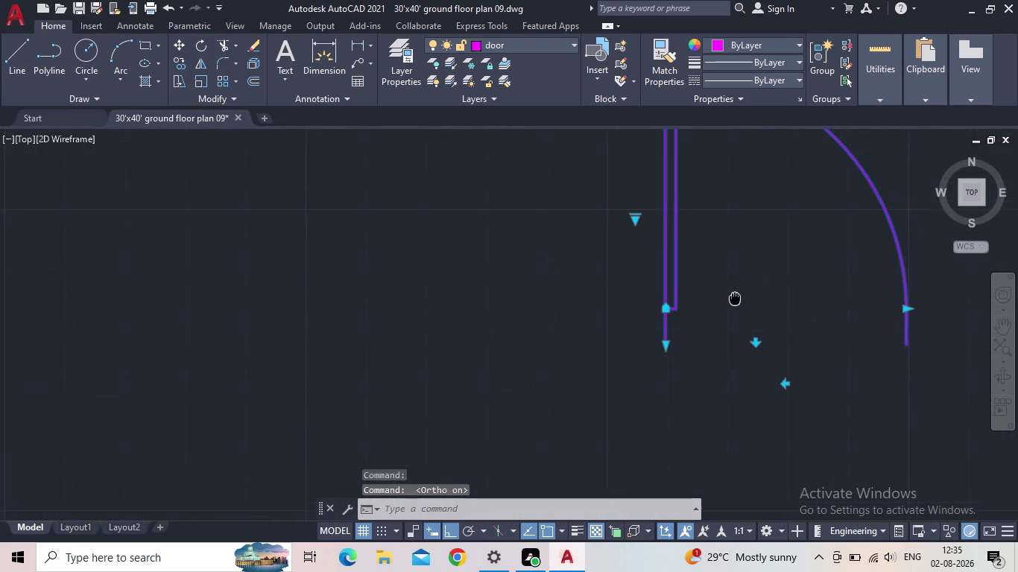
middle_drag(735, 300, 733, 304)
key(d)
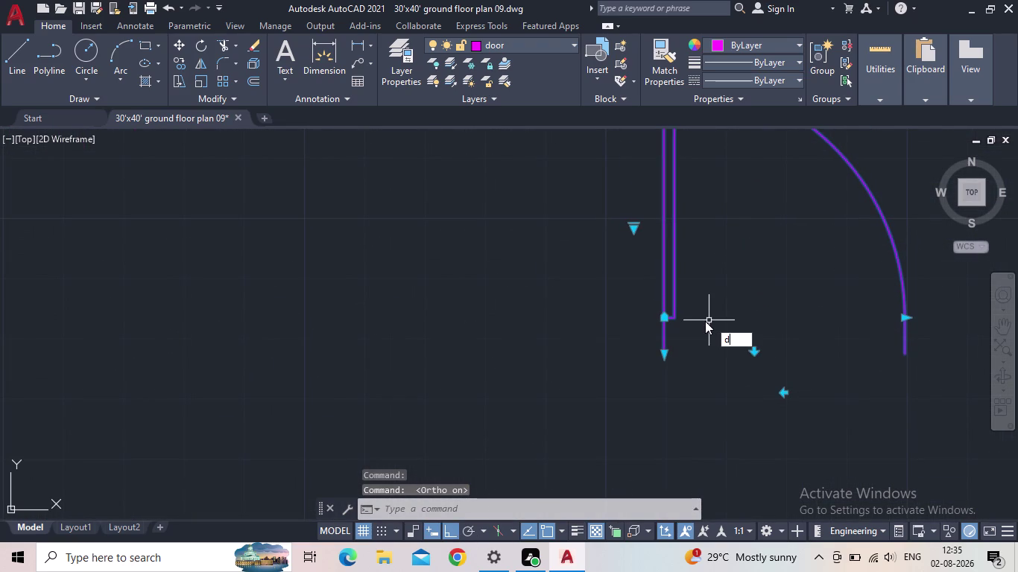
key(BackSpace)
text(sc)
key(Return)
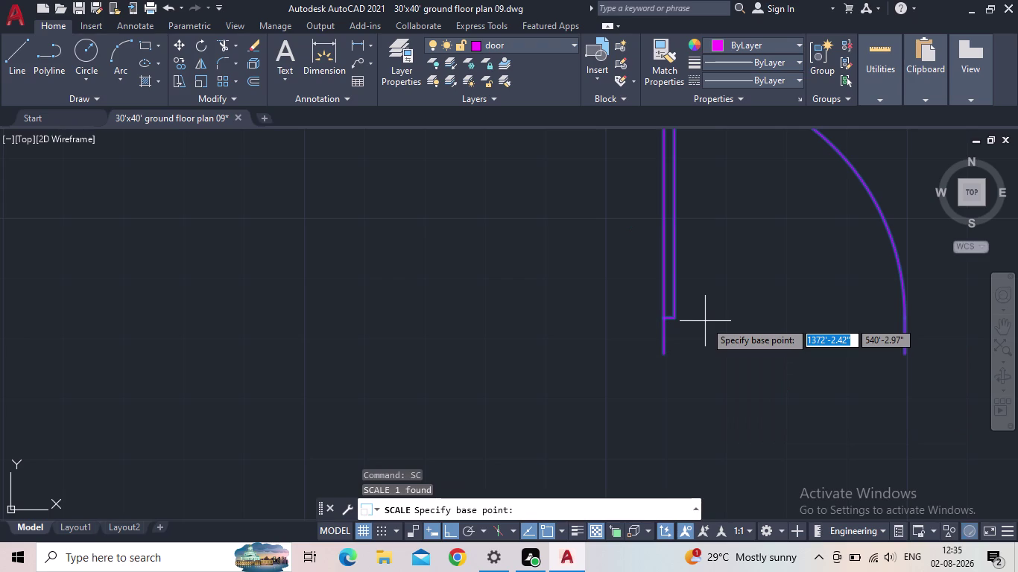
click(653, 354)
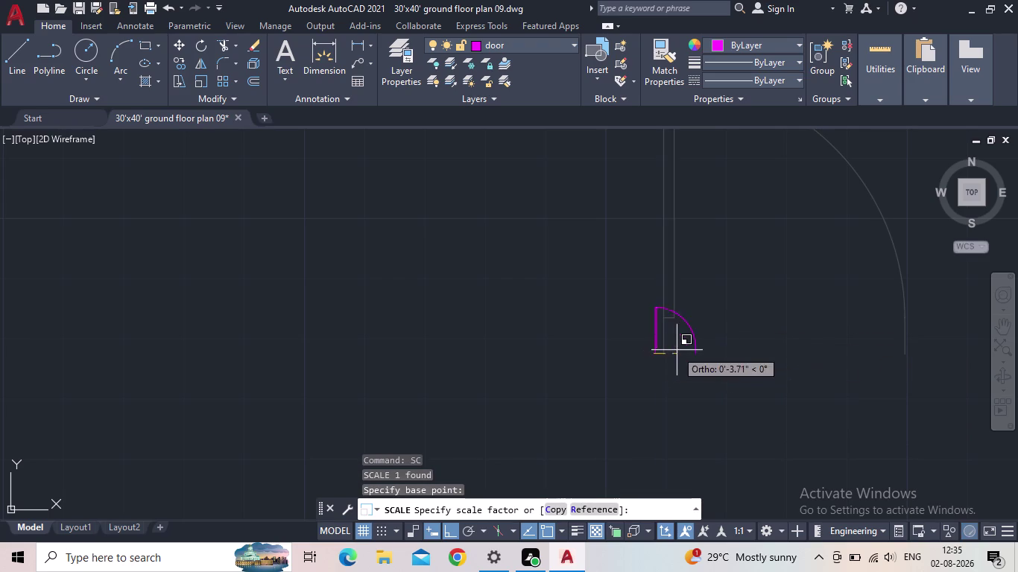
key(Escape)
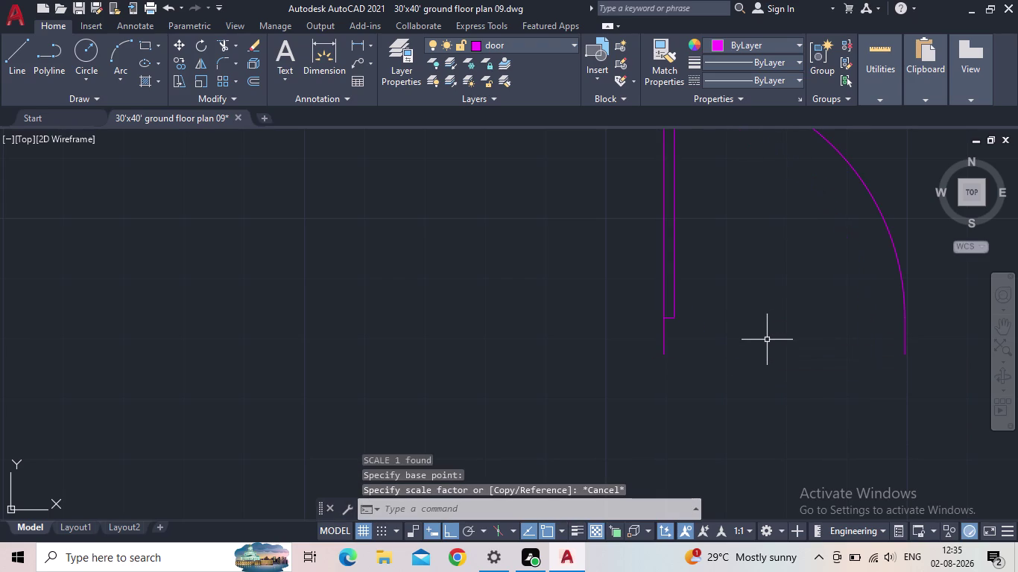
Retry SCALE on the door with its bottom corner as base point, then cancel.
key(s)
key(c)
key(space)
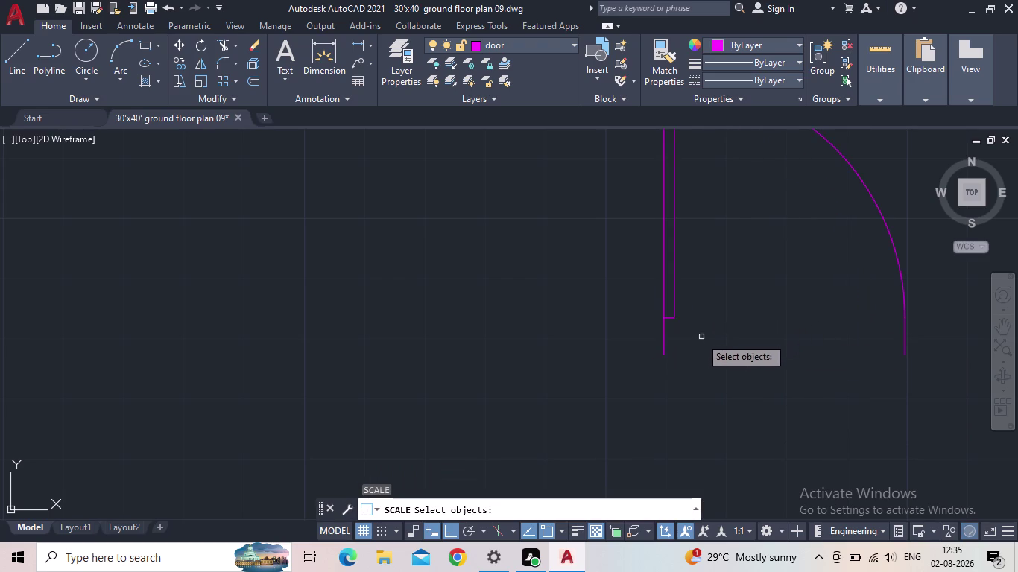
click(666, 349)
key(space)
click(664, 357)
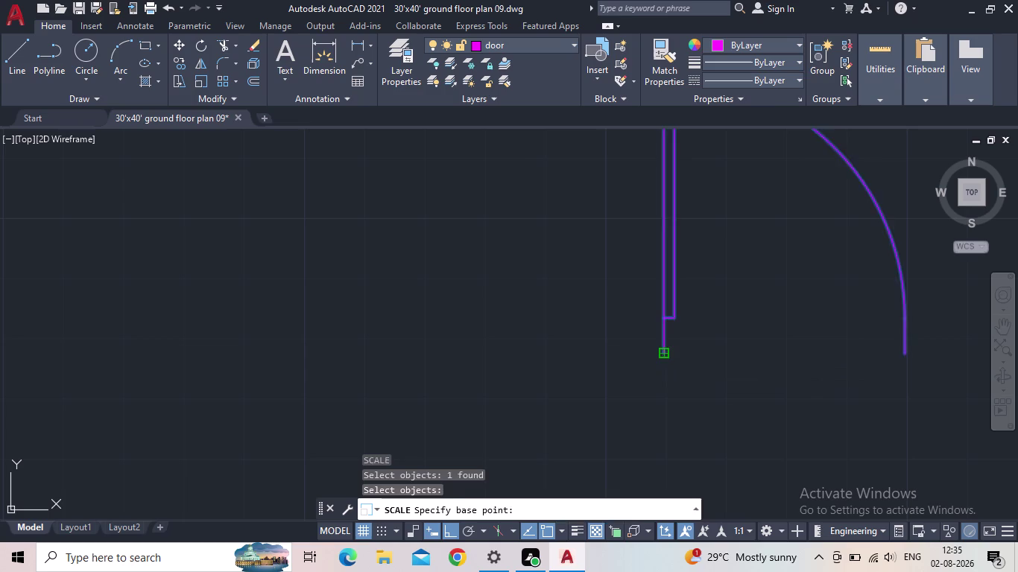
click(592, 505)
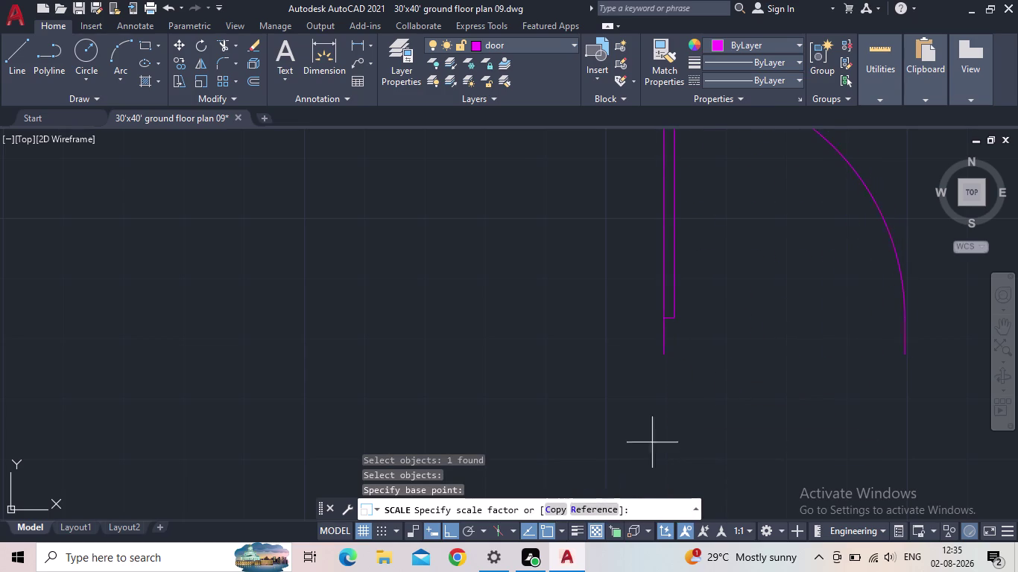
key(space)
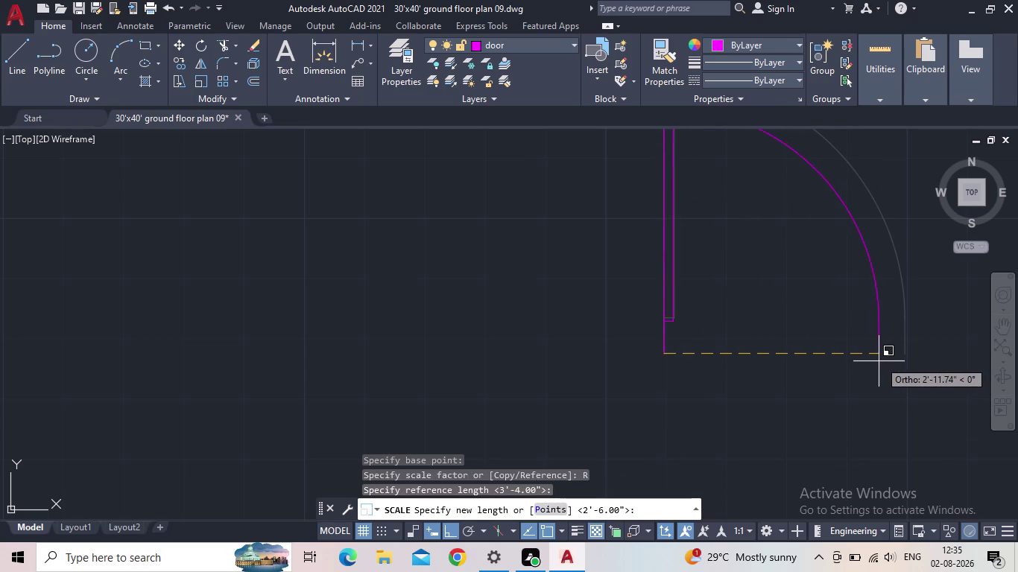
key(Escape)
Scale the door from its hinge by reference, hinge to arc end, to 4'.
key(s)
key(c)
key(space)
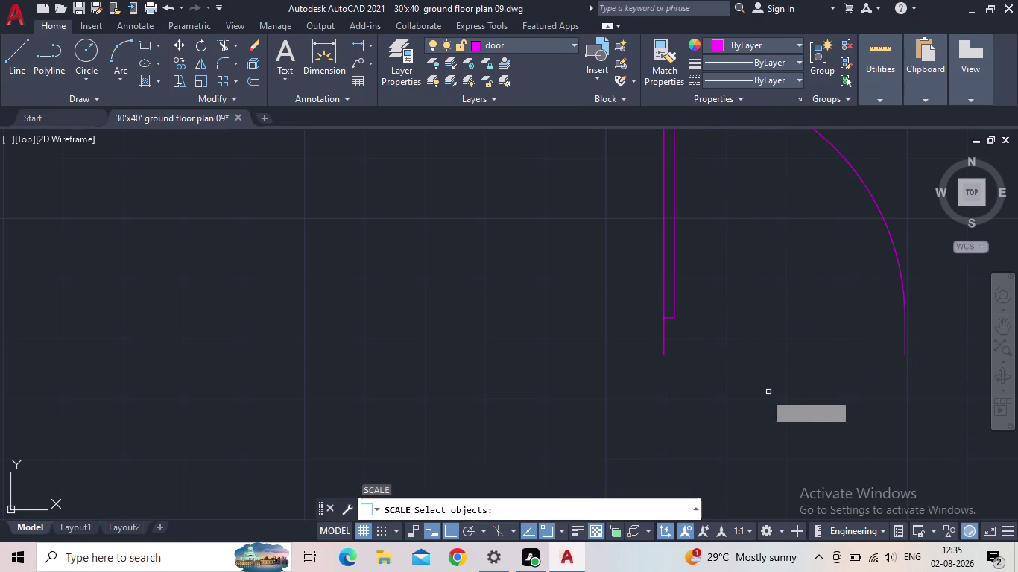
drag(689, 368, 669, 346)
click(613, 275)
key(space)
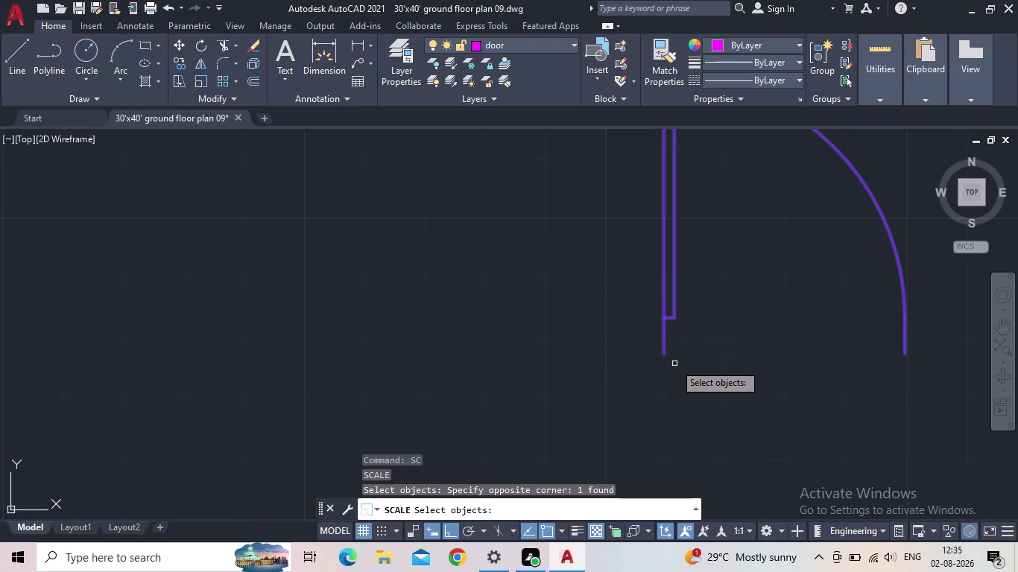
click(666, 357)
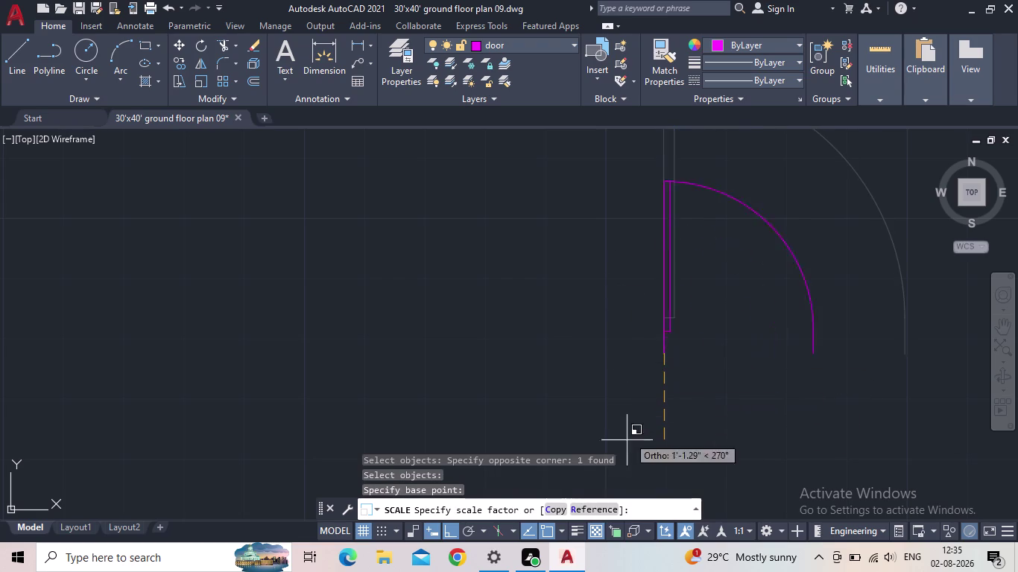
click(589, 510)
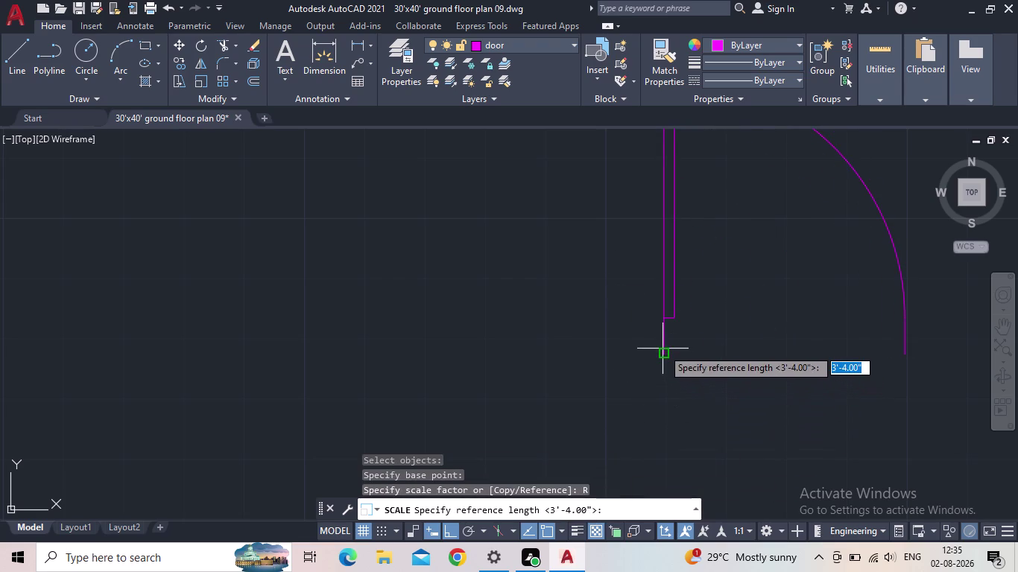
click(664, 351)
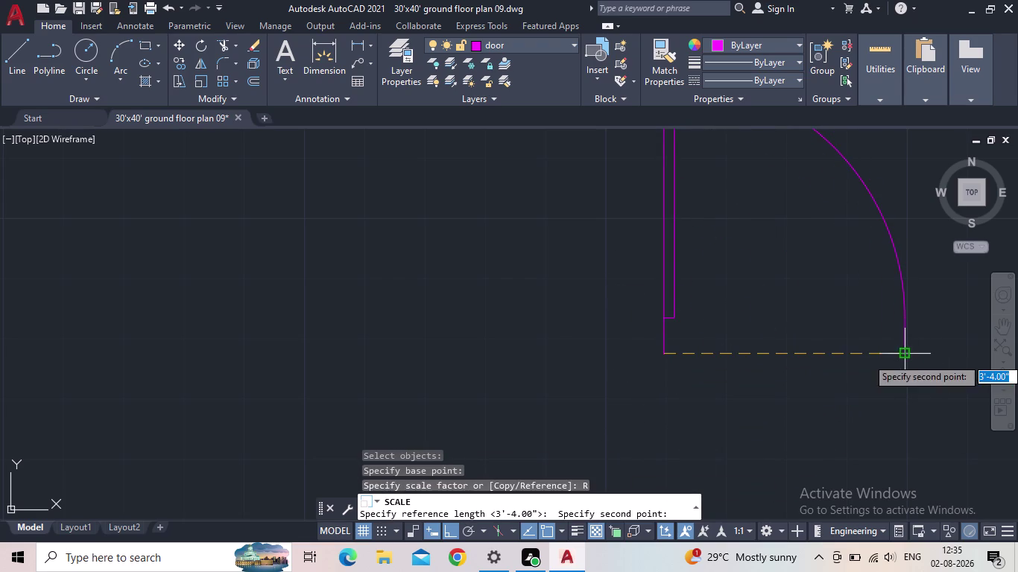
click(909, 358)
middle_drag(868, 366, 809, 371)
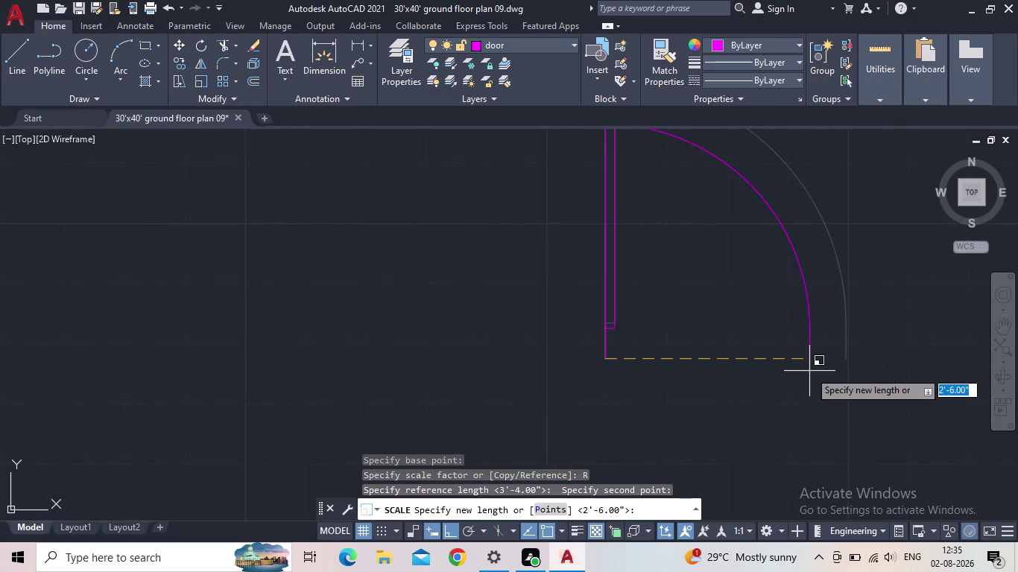
text(4')
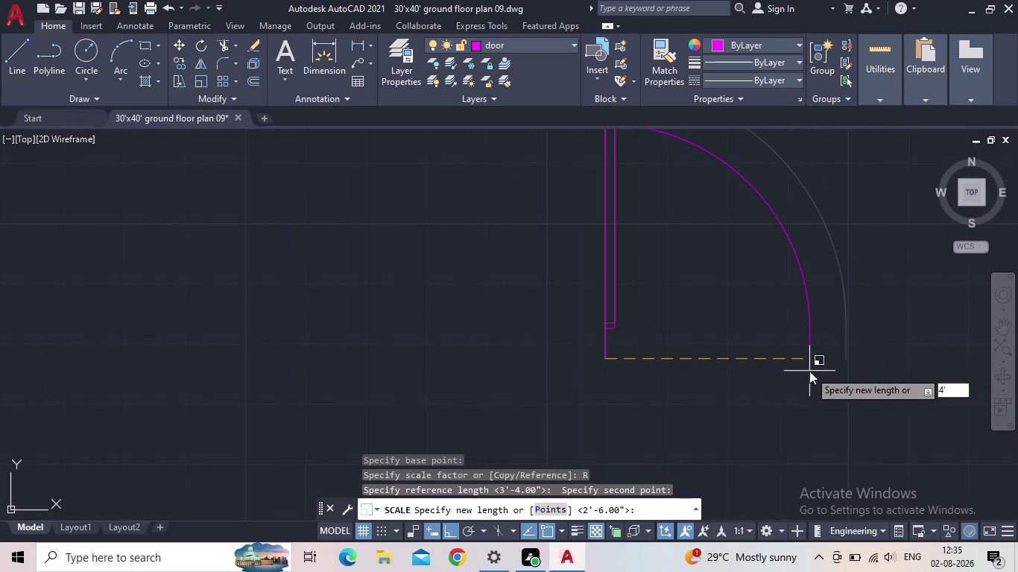
key(Return)
Zoom out to the surrounding plan and select the resized 4' door.
scroll(down, 3)
middle_drag(745, 375, 635, 381)
click(632, 379)
click(558, 361)
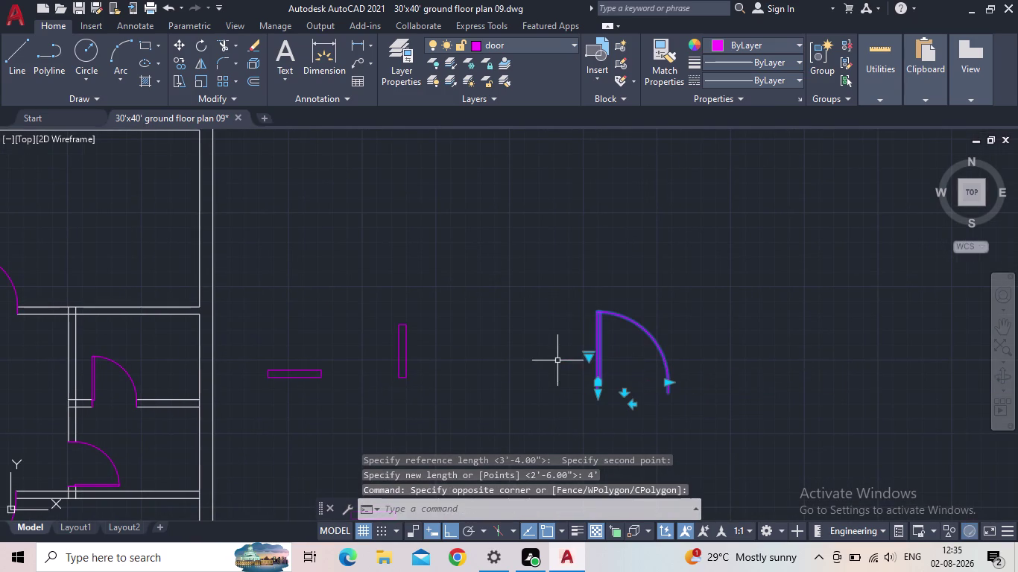
Scale the door from its hinge by reference, hinge to arc end, down to 2'.
scroll(up, 3)
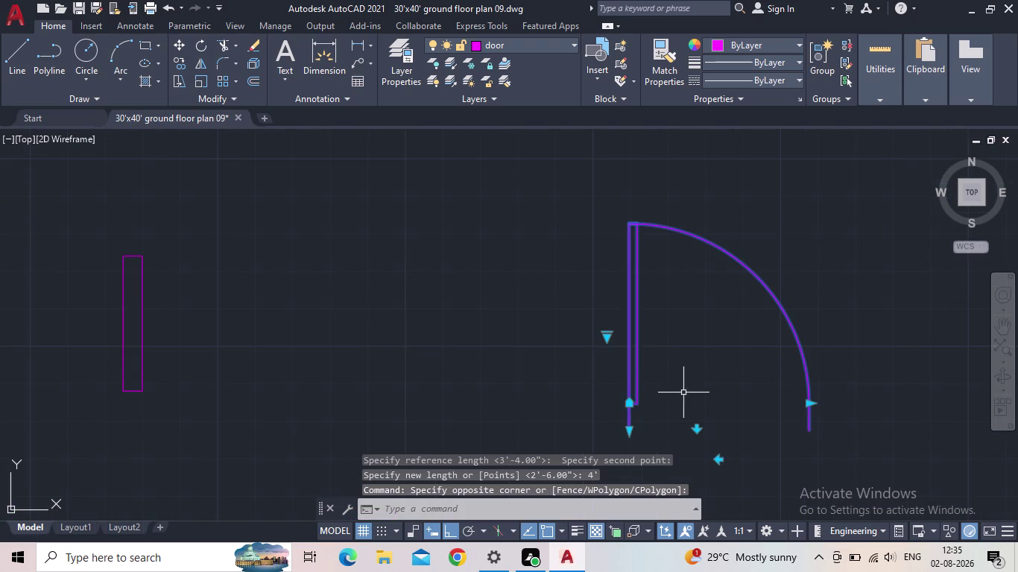
text(sc)
key(space)
scroll(up, 3)
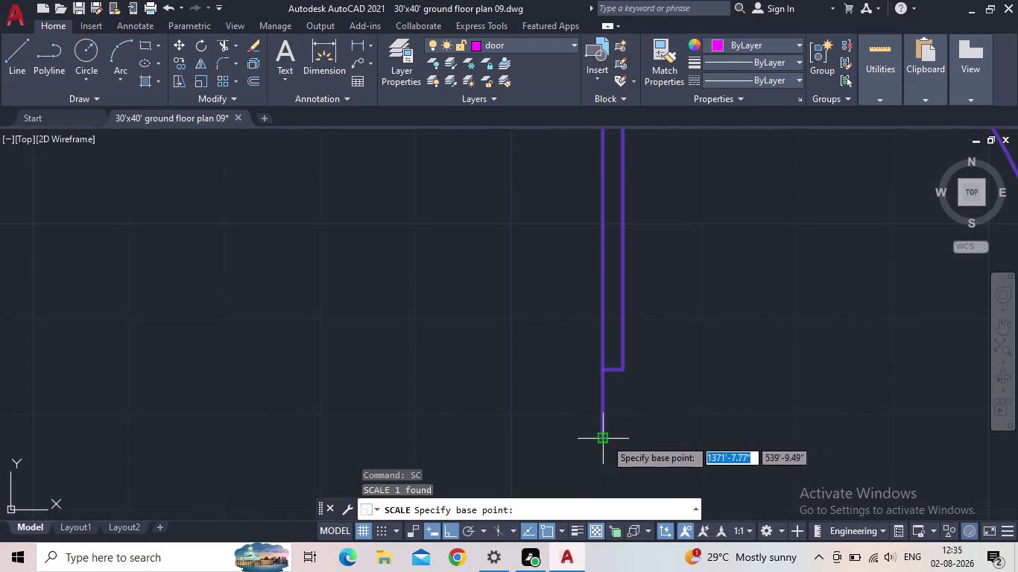
click(605, 439)
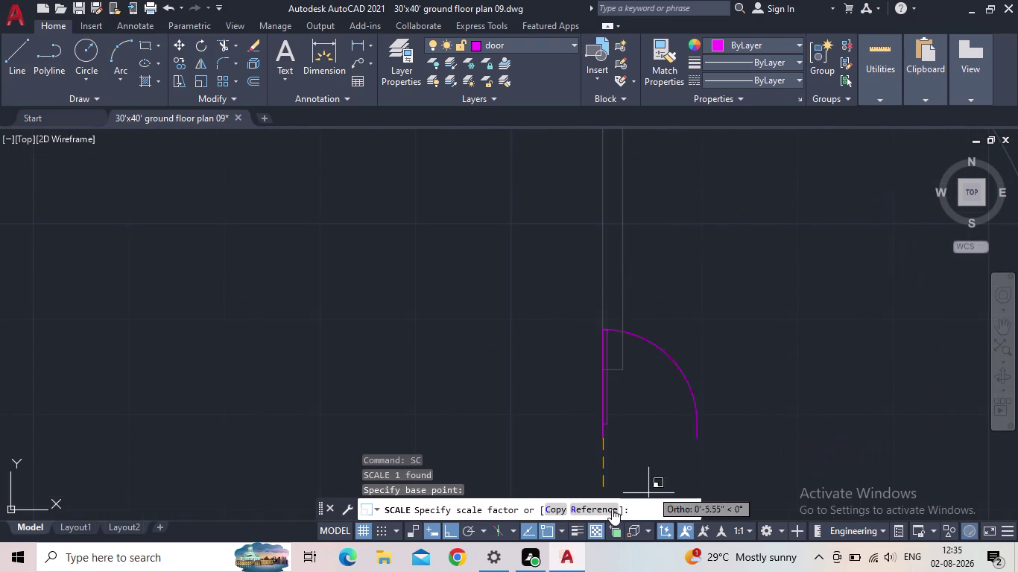
click(602, 511)
click(602, 442)
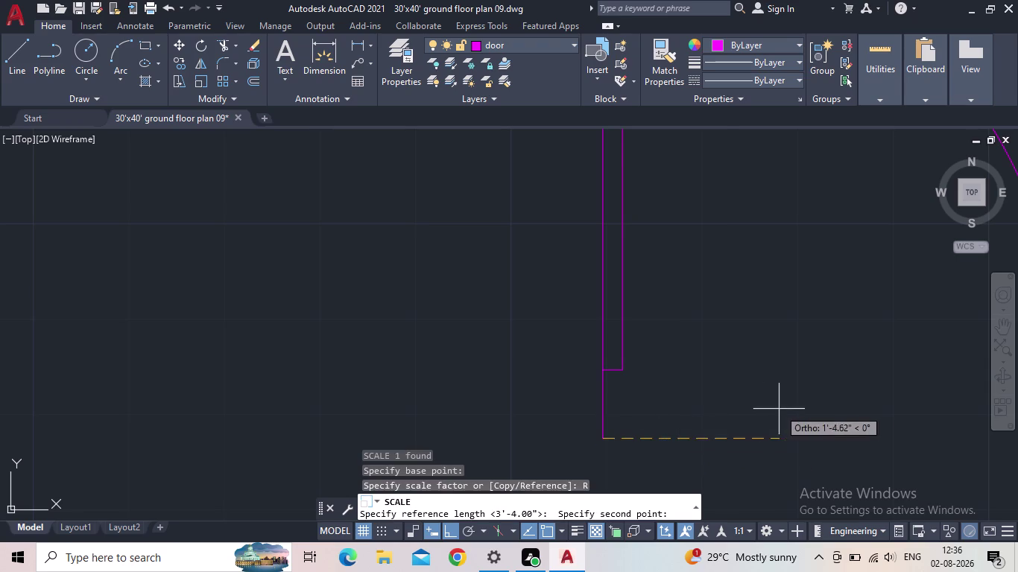
middle_drag(794, 411, 433, 354)
scroll(down, 3)
click(529, 366)
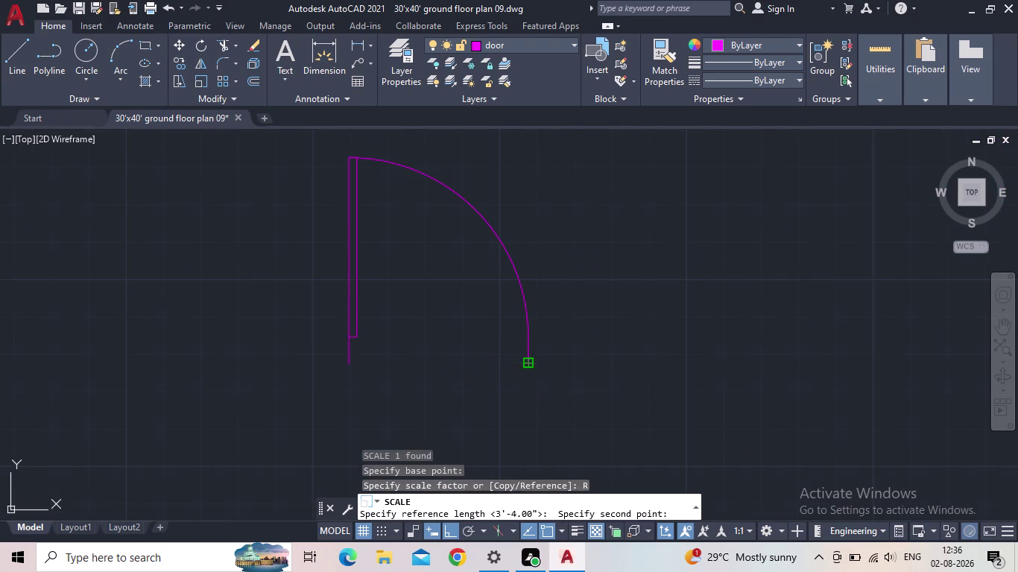
text(2')
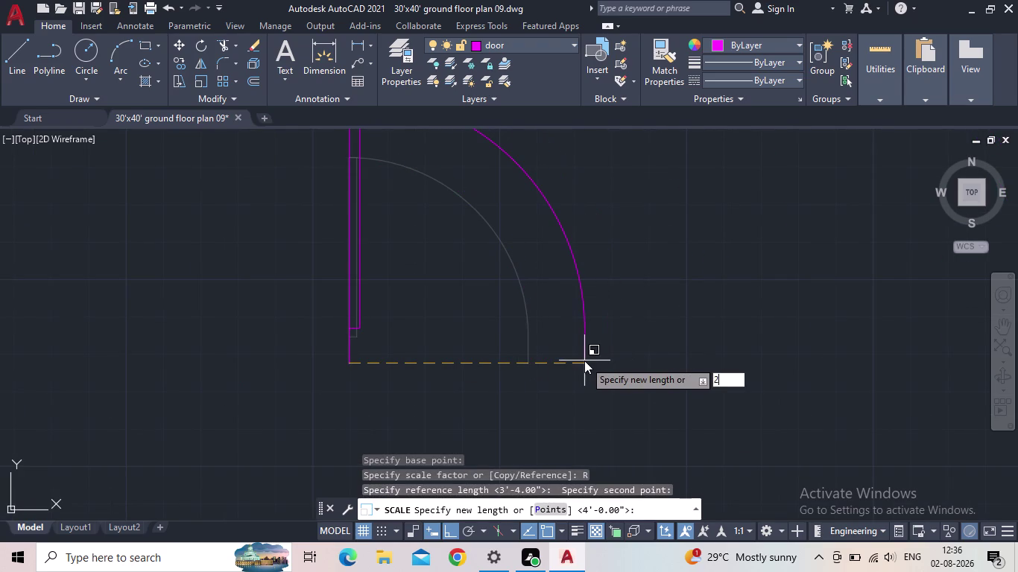
key(Return)
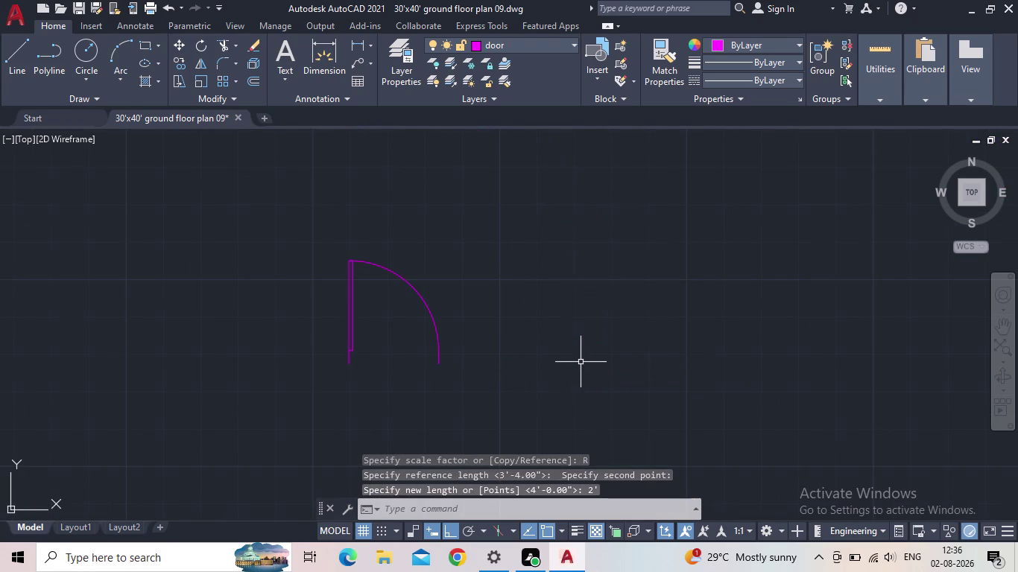
Select the resized 2' door.
key(Escape)
drag(484, 348, 461, 343)
click(442, 331)
click(438, 331)
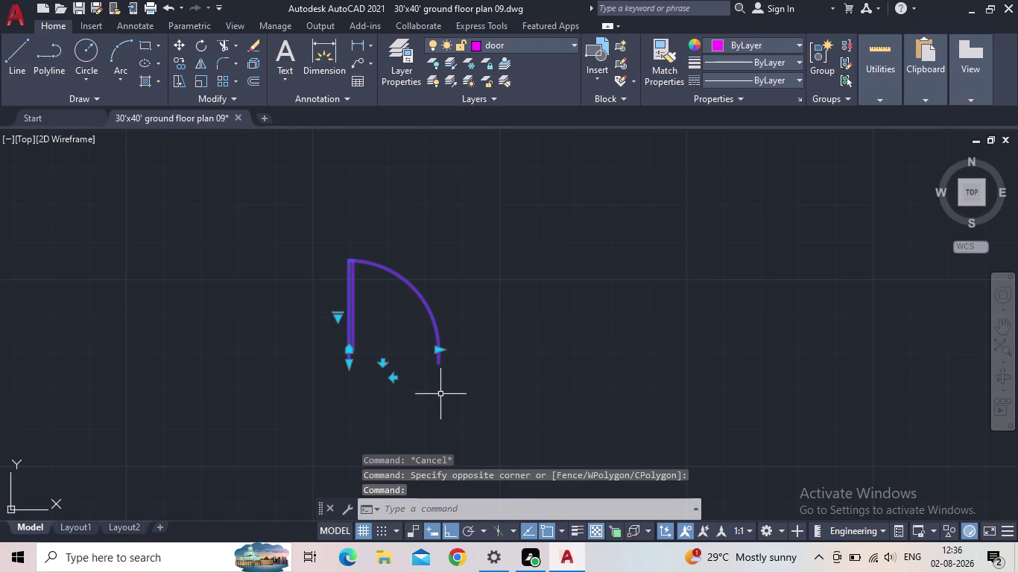
Copy the 2' door to the right, using its arc end as base point.
text(co)
key(Return)
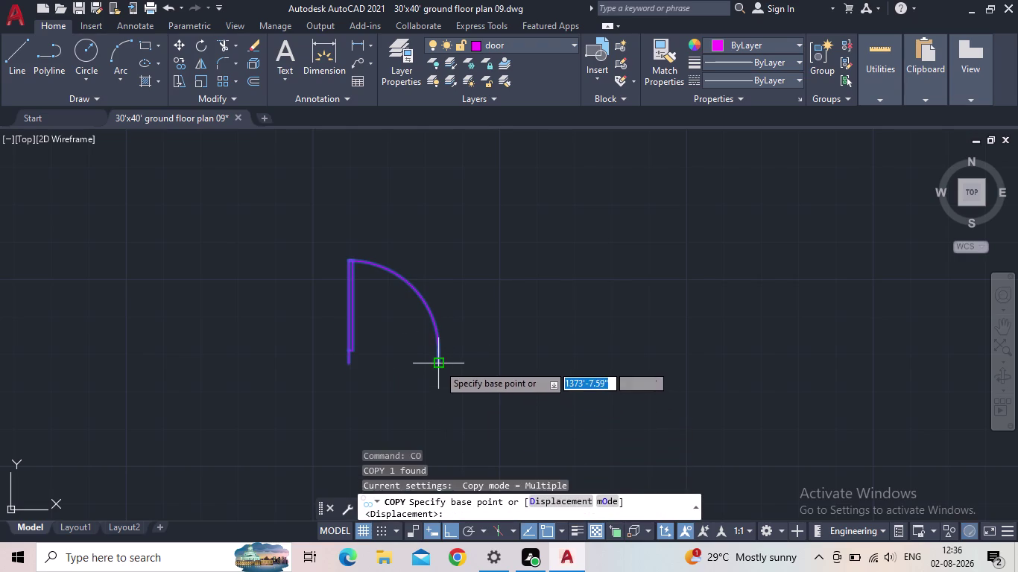
drag(439, 365, 448, 362)
click(652, 373)
key(Escape)
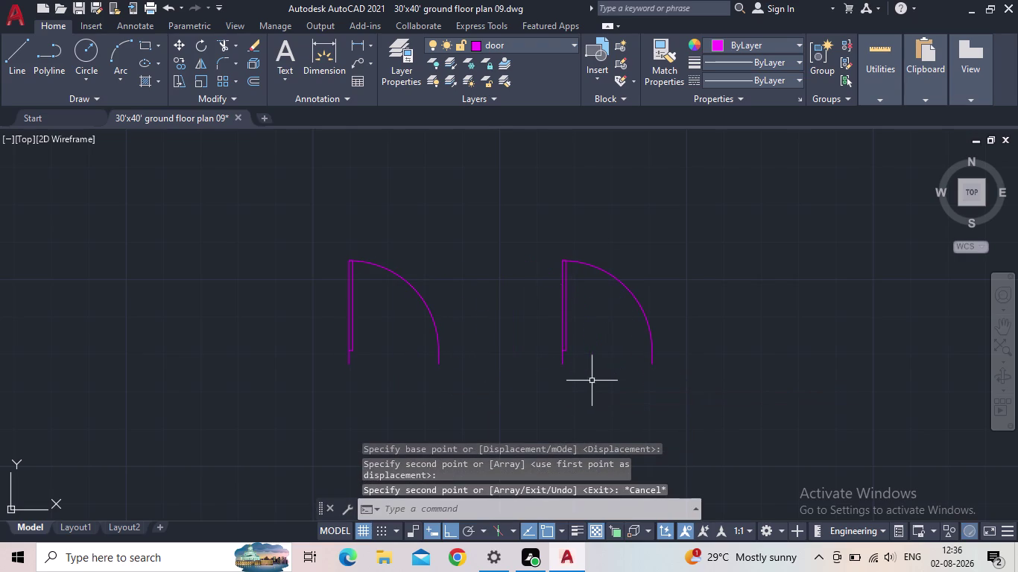
Mirror the copied door with its arc-end grip so it swings the other way.
click(560, 352)
click(567, 349)
click(562, 350)
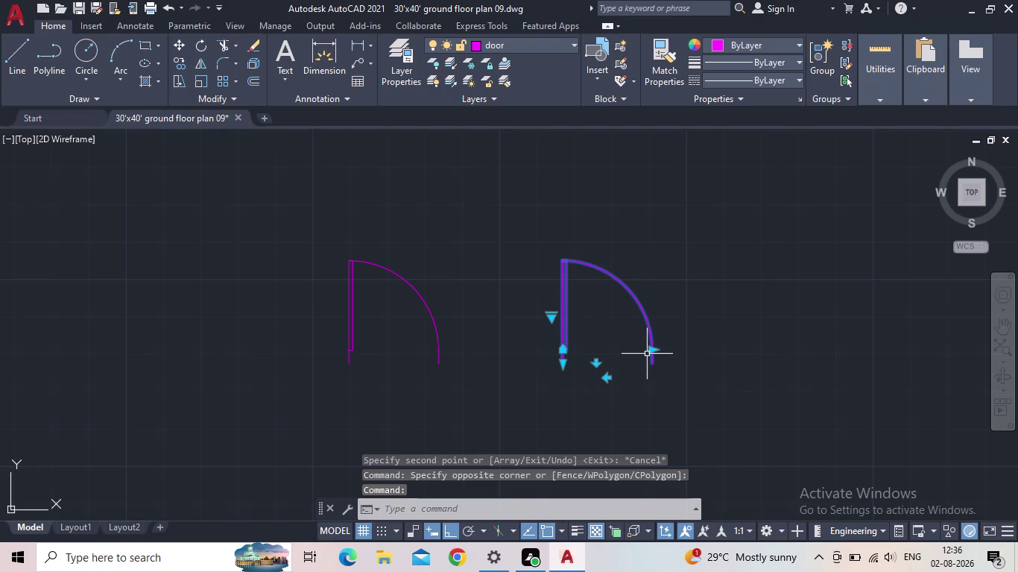
click(607, 375)
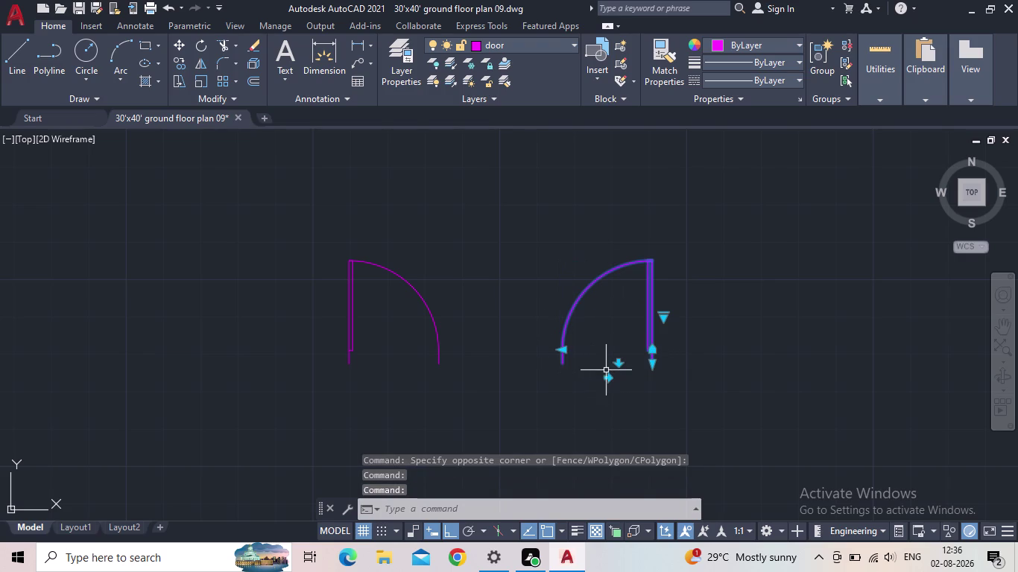
key(Escape)
key(m)
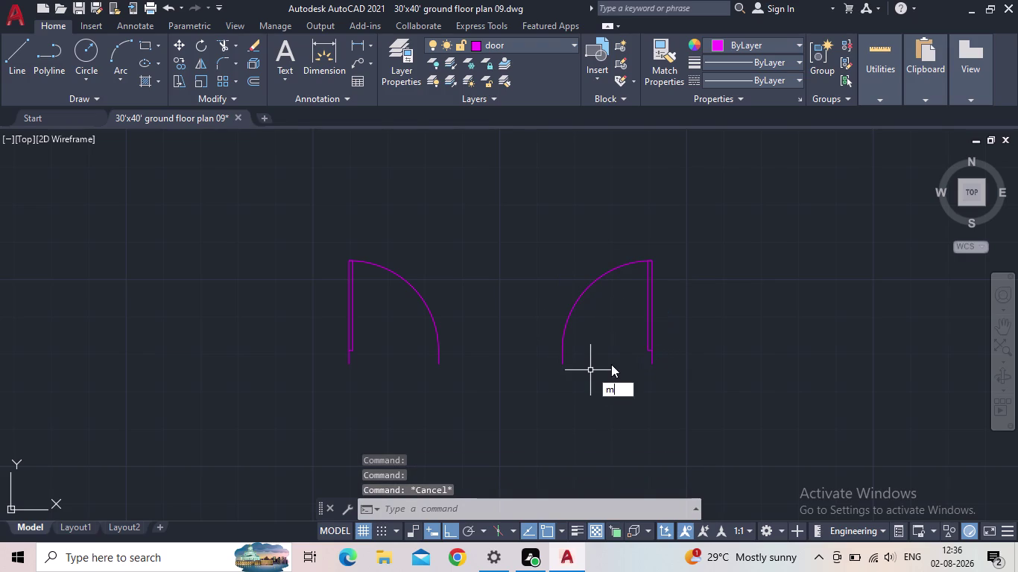
Move the mirrored door so its arc end meets the original's, forming a double door.
key(space)
drag(615, 352, 591, 341)
click(556, 324)
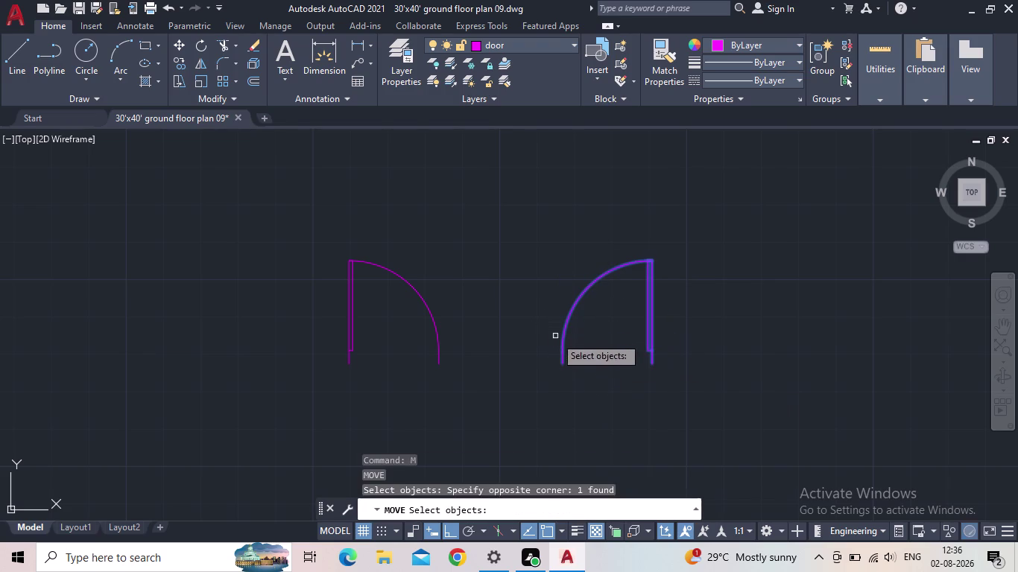
key(space)
click(565, 363)
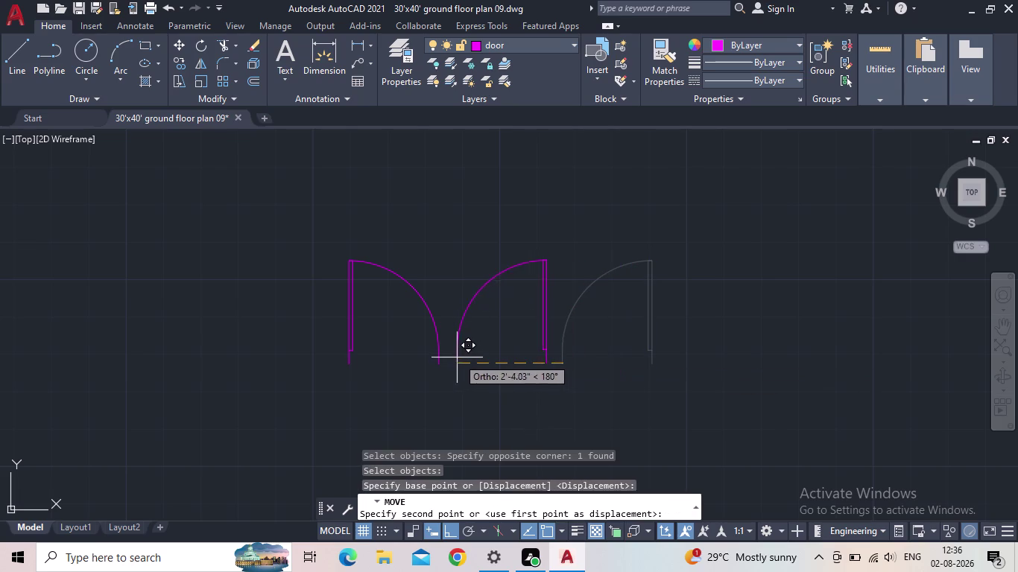
click(440, 367)
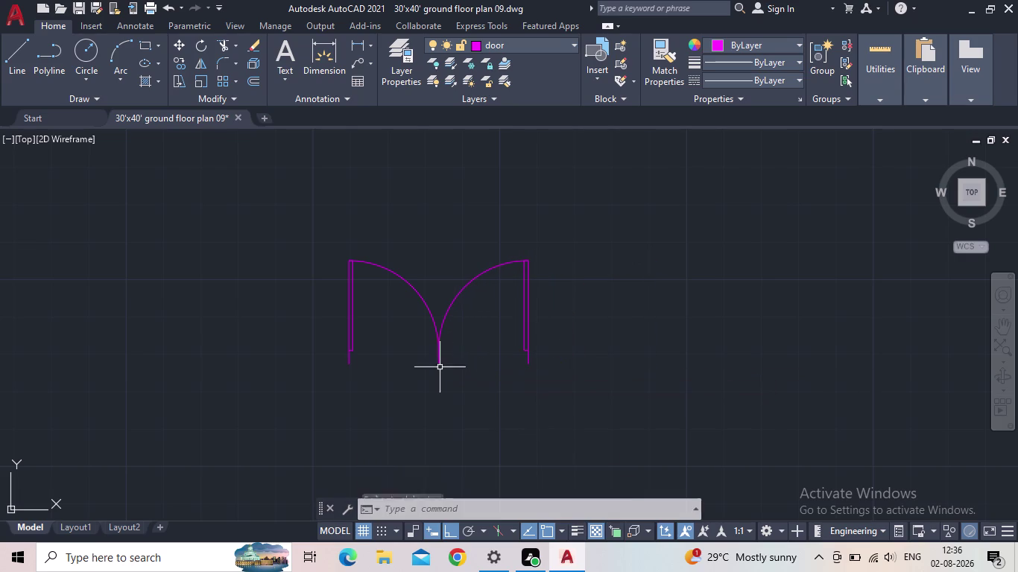
key(Escape)
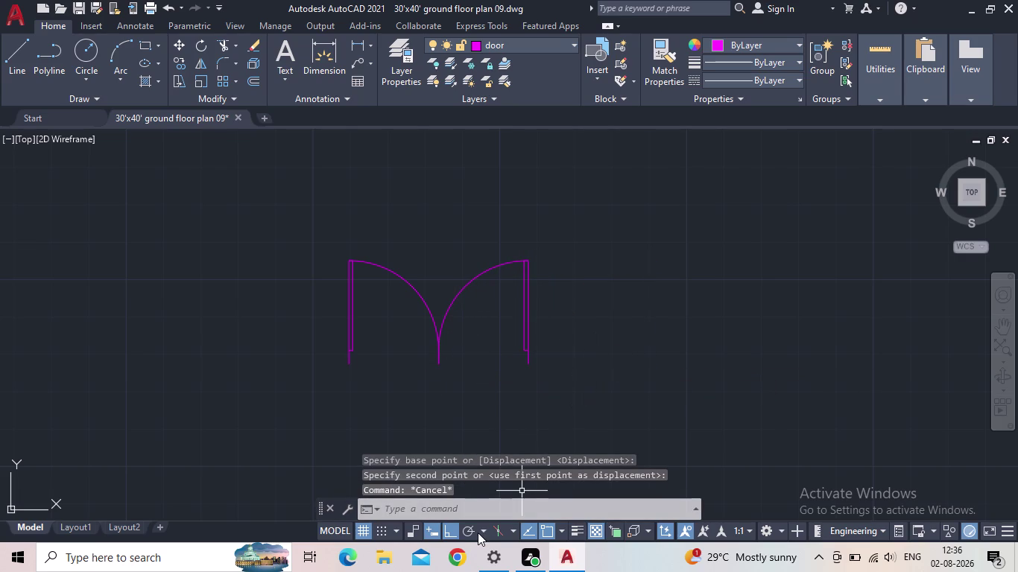
click(451, 531)
scroll(up, 3)
middle_drag(427, 369, 442, 360)
Select both door halves and pick a base point to move them.
scroll(down, 3)
drag(691, 332, 651, 336)
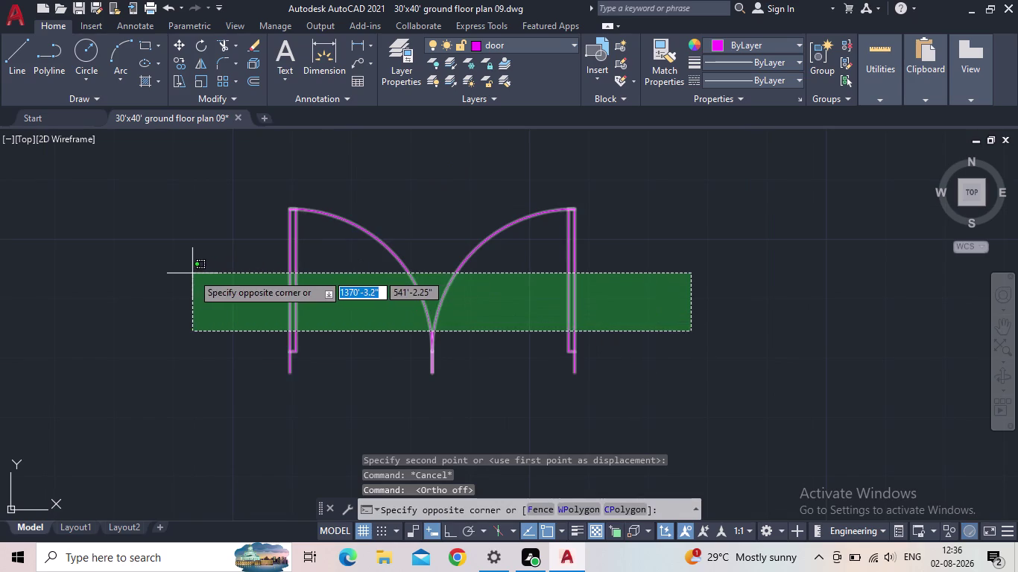
click(192, 273)
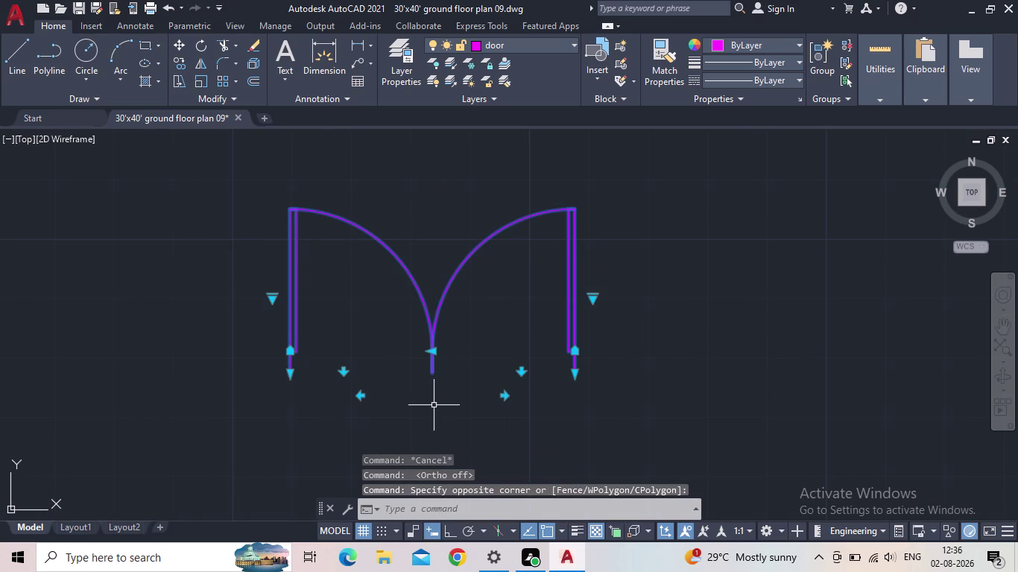
key(m)
key(Return)
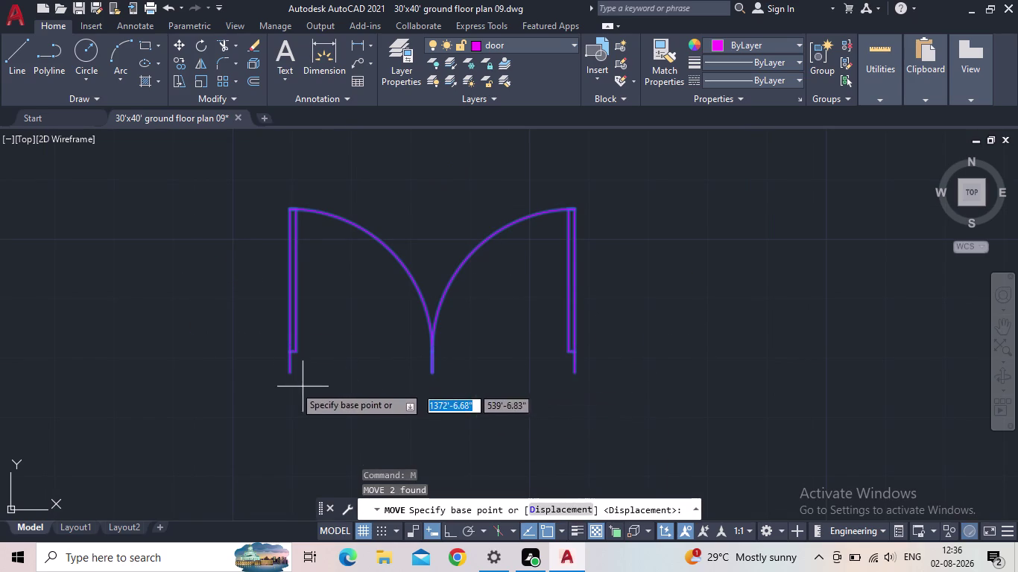
drag(287, 374, 280, 376)
Place the double door at the corner of the interior wall opening below the central rooms.
middle_drag(176, 367, 425, 366)
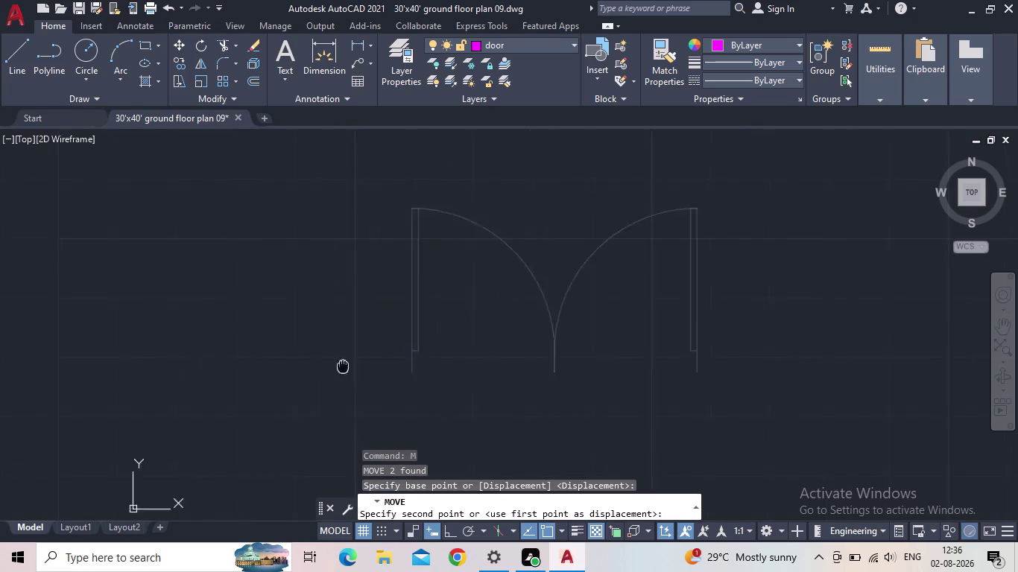
middle_drag(424, 367, 479, 367)
scroll(down, 3)
middle_drag(271, 414, 624, 343)
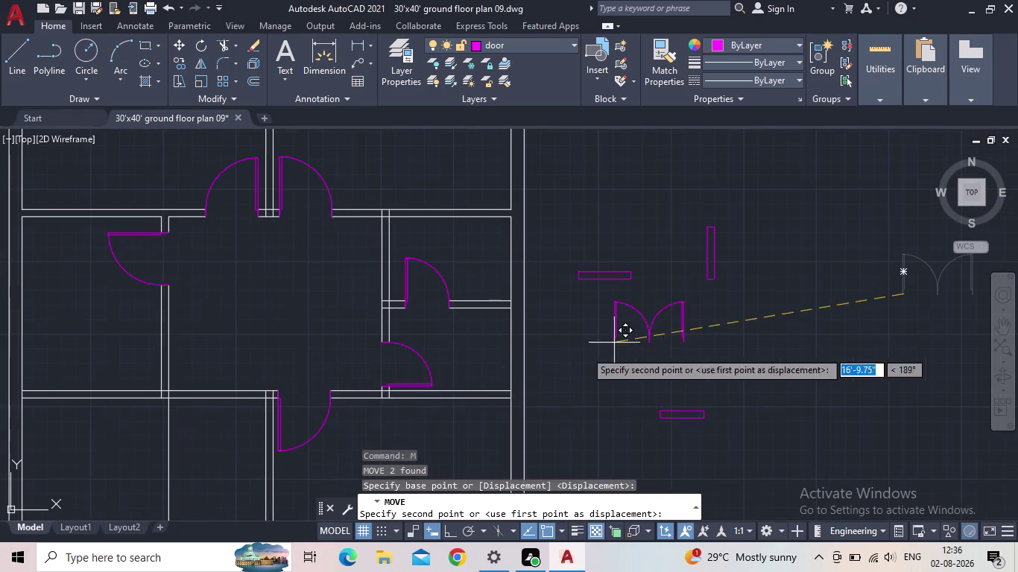
scroll(up, 3)
scroll(down, 3)
middle_drag(373, 383, 466, 354)
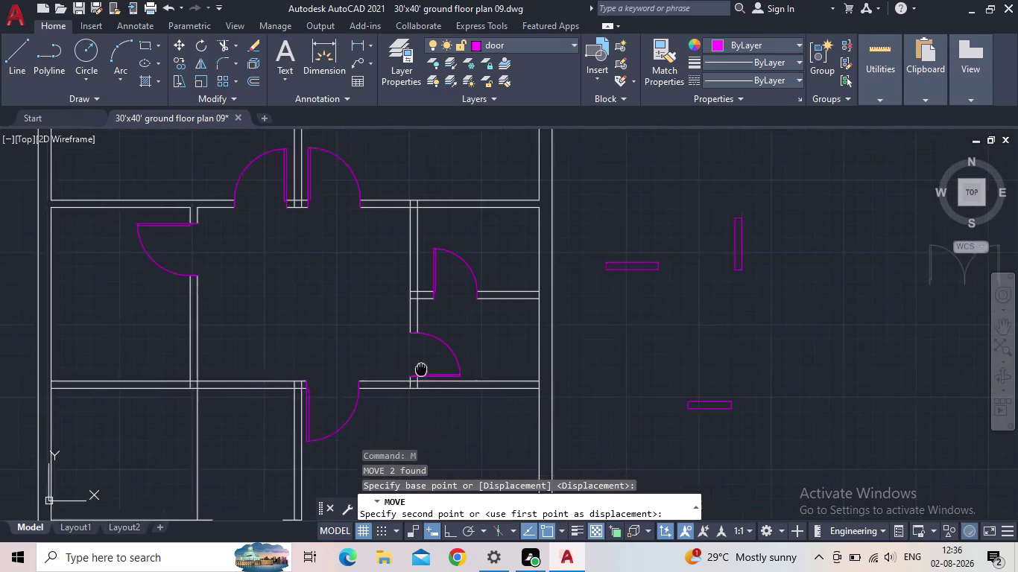
middle_drag(466, 354, 551, 316)
middle_drag(465, 397, 591, 230)
scroll(up, 3)
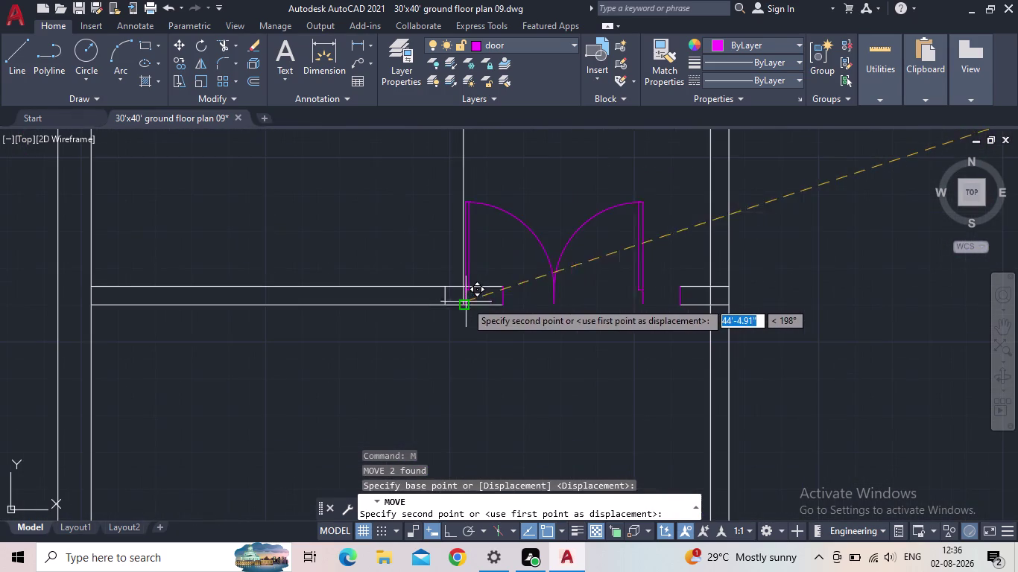
scroll(up, 3)
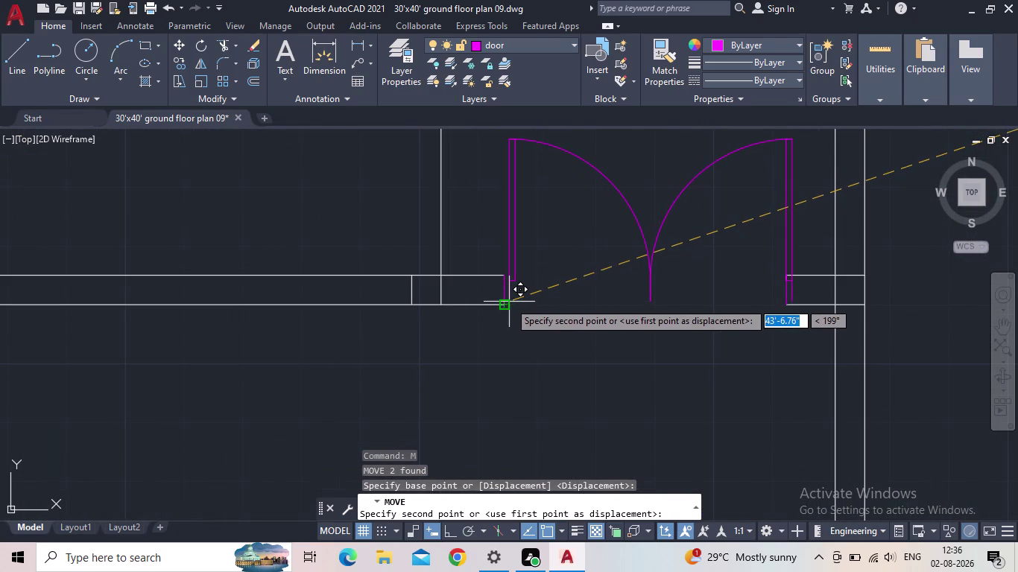
click(504, 303)
scroll(down, 3)
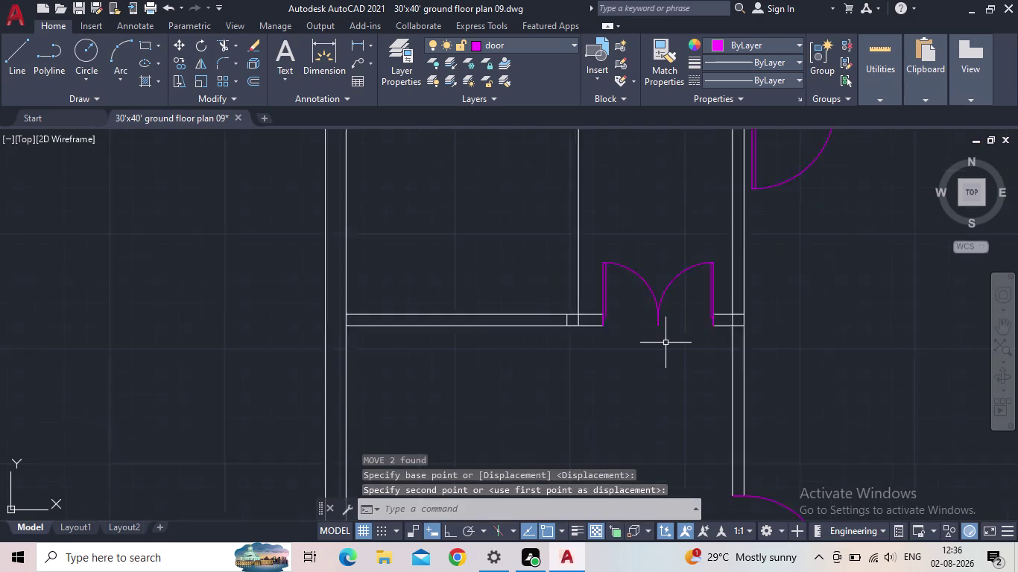
middle_drag(668, 345, 593, 377)
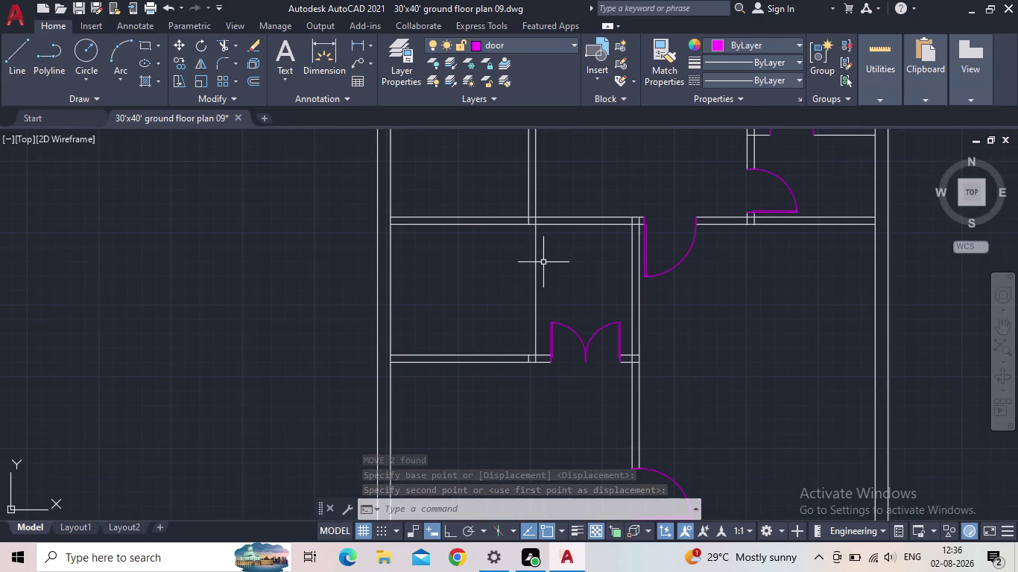
Trim the overlapping wall line ends at the junction with a fence (TR).
key(t)
key(r)
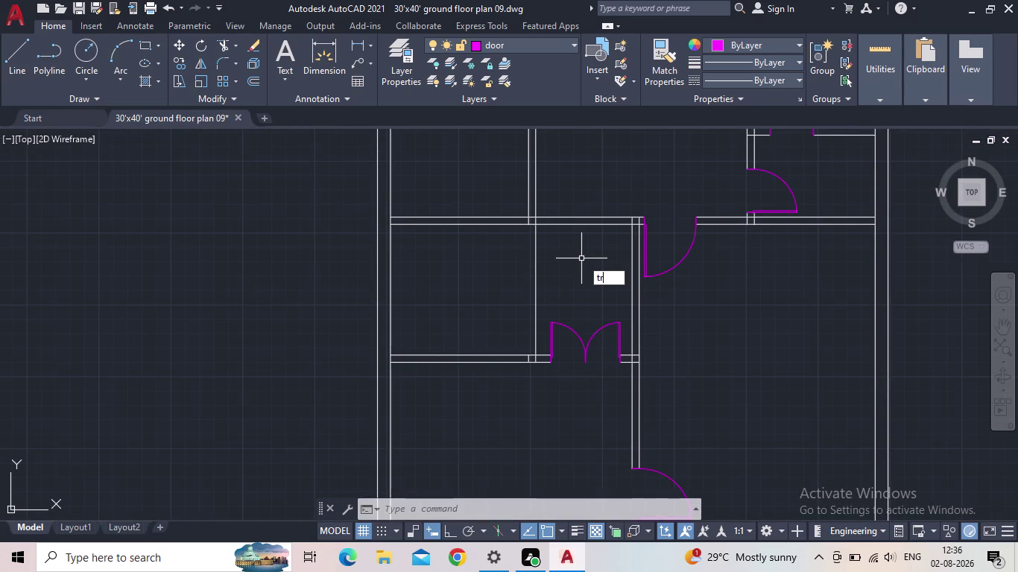
key(Return)
click(579, 261)
drag(581, 226, 576, 232)
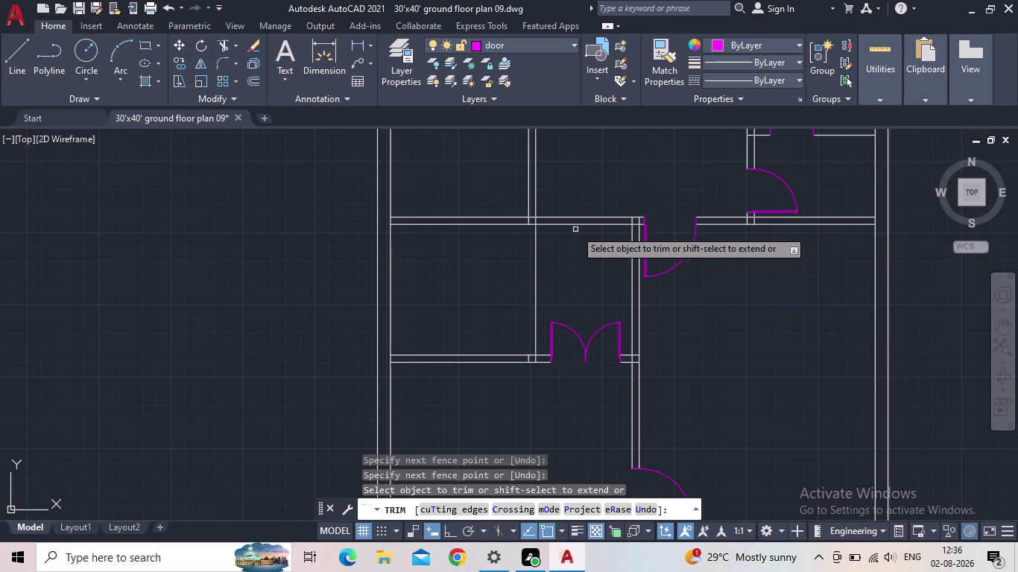
drag(576, 232, 575, 240)
drag(578, 239, 577, 196)
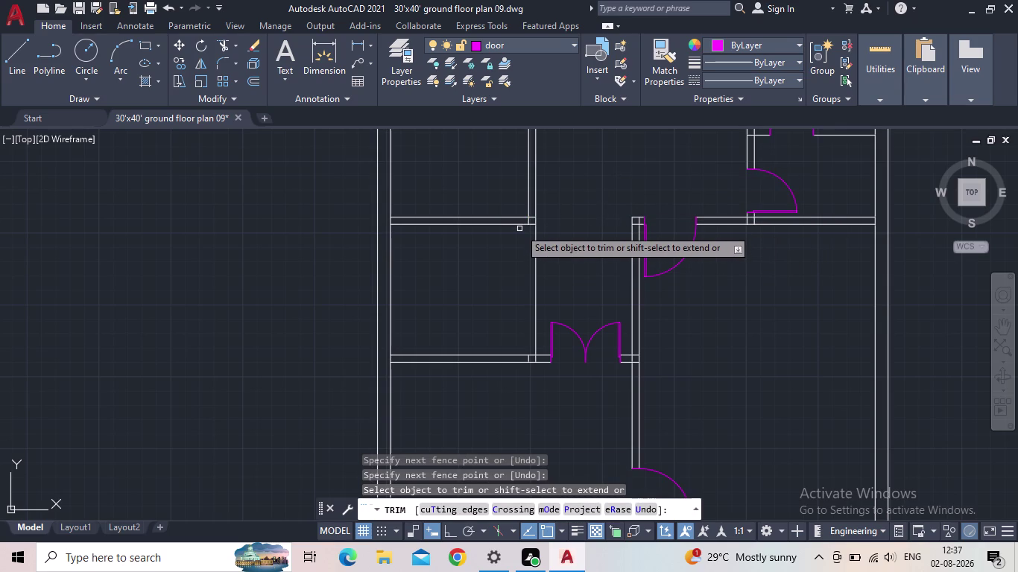
Trim the remaining crossing wall stubs and check the cleaned-up doorway.
scroll(up, 3)
drag(541, 198, 558, 198)
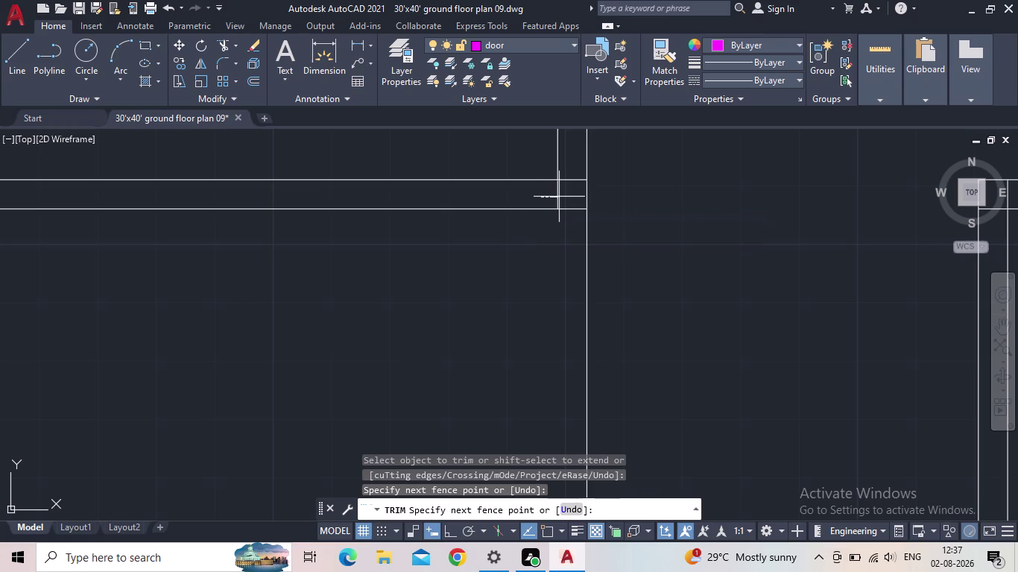
drag(557, 198, 572, 175)
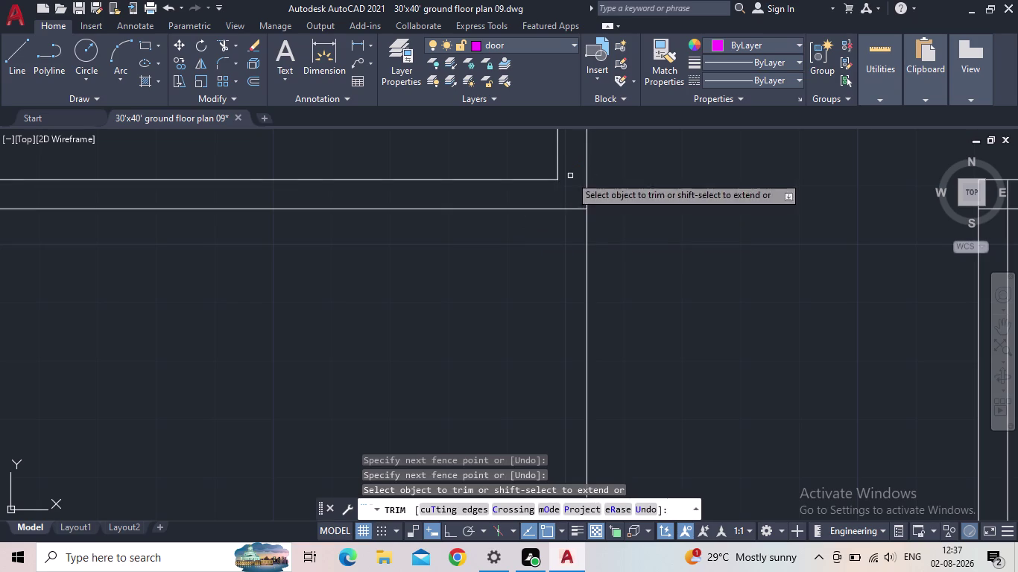
scroll(down, 3)
middle_drag(675, 234, 653, 213)
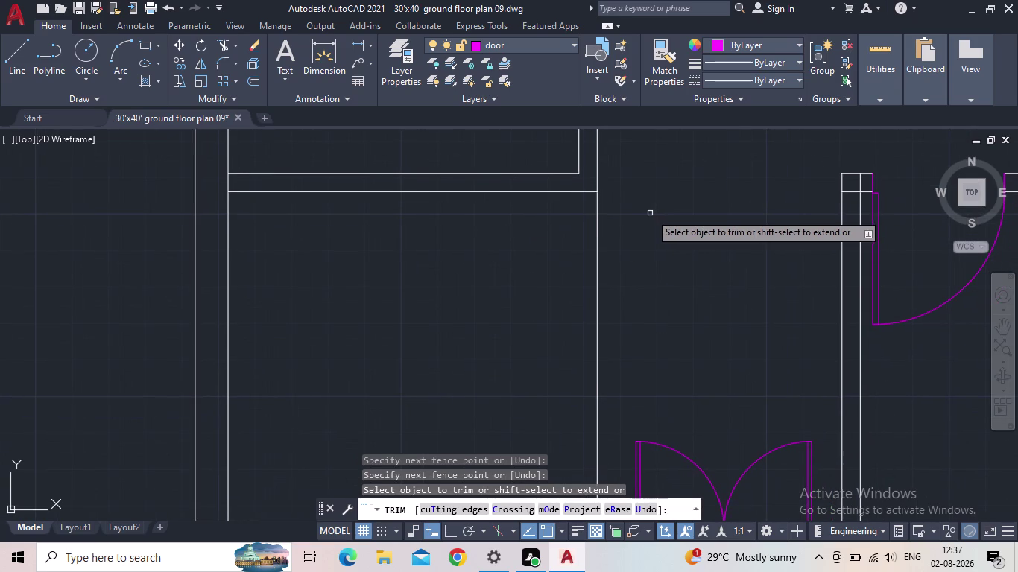
scroll(down, 3)
middle_drag(644, 220, 640, 214)
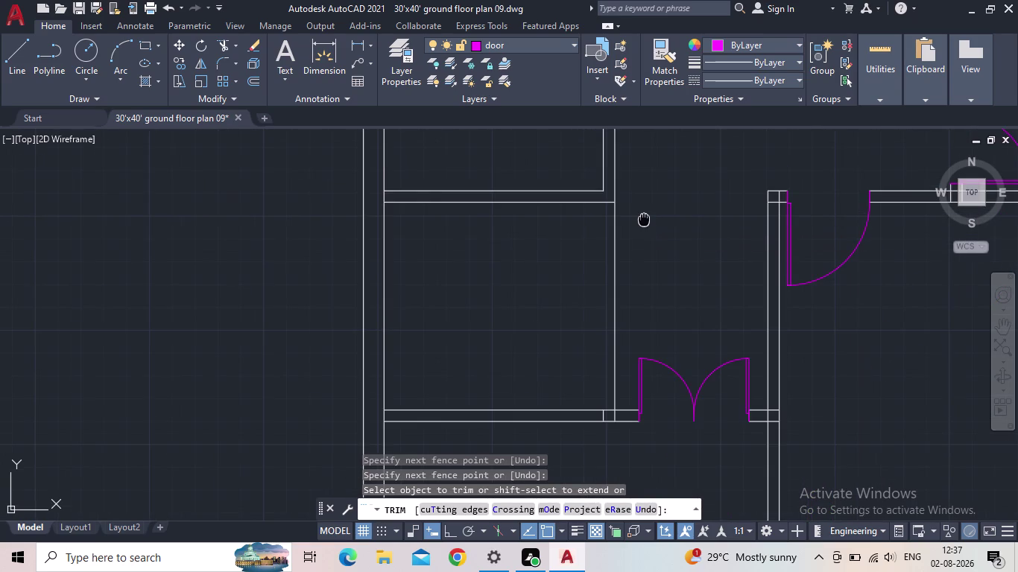
middle_drag(641, 215, 629, 207)
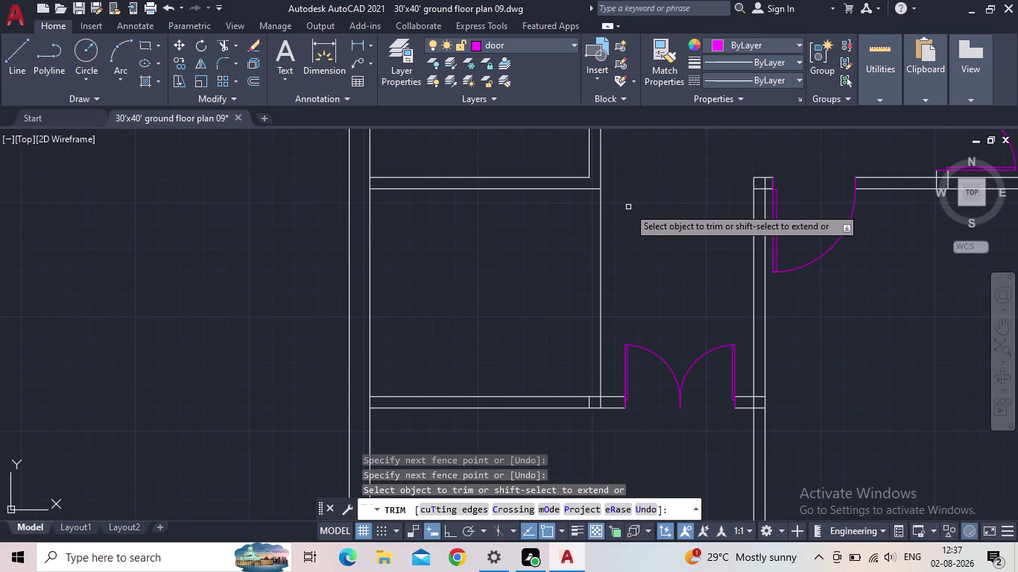
key(Escape)
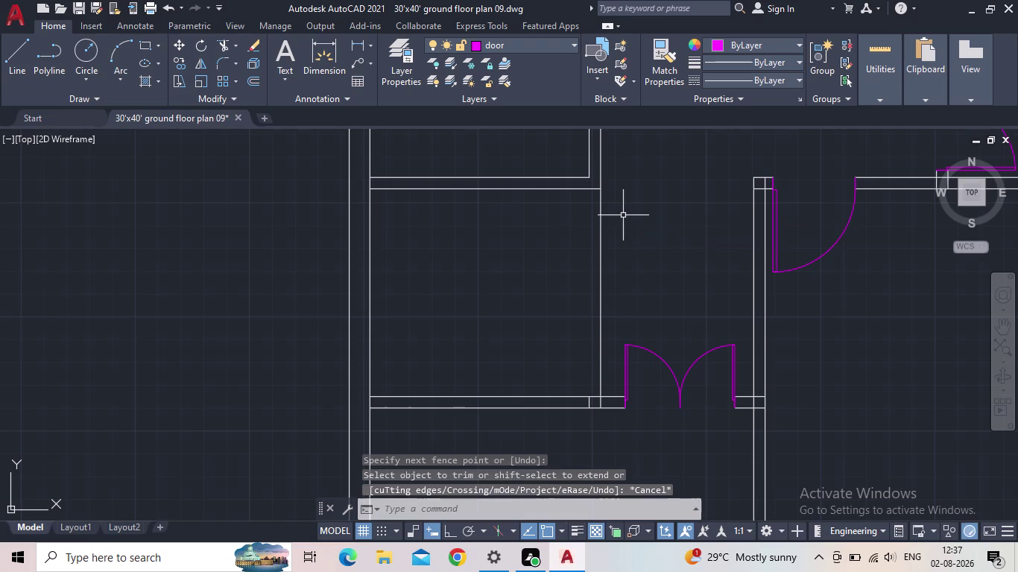
key(l)
key(Return)
Cancel the line, zoom out to the whole ground floor plan, and save it.
key(Escape)
scroll(down, 3)
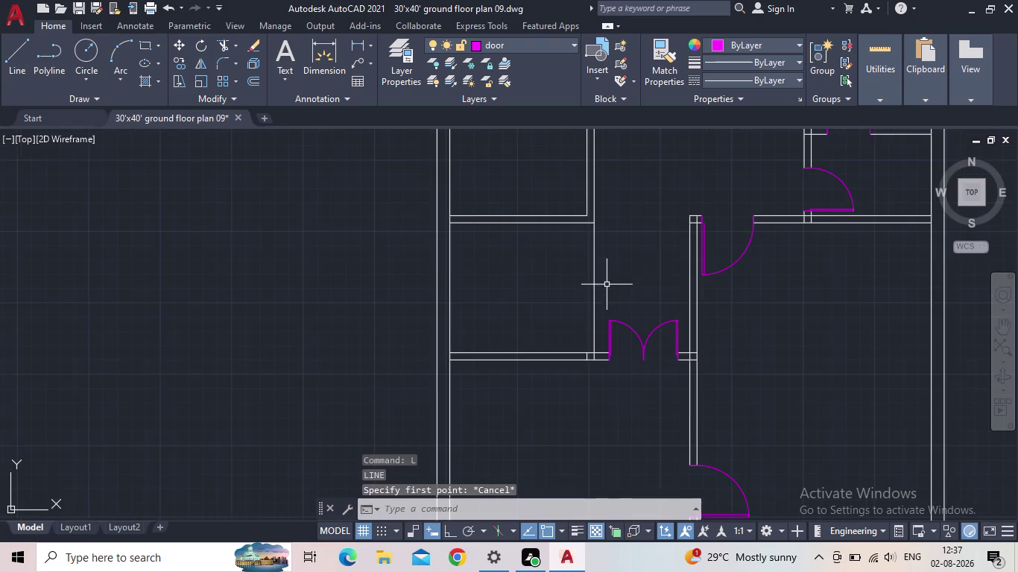
scroll(down, 3)
middle_drag(661, 279, 606, 373)
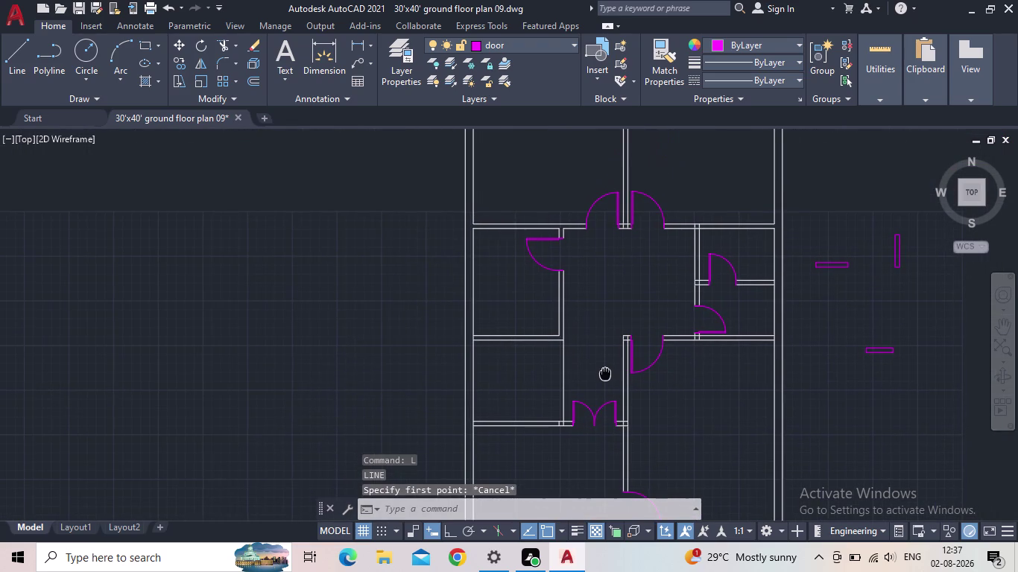
middle_drag(606, 374, 606, 371)
scroll(down, 3)
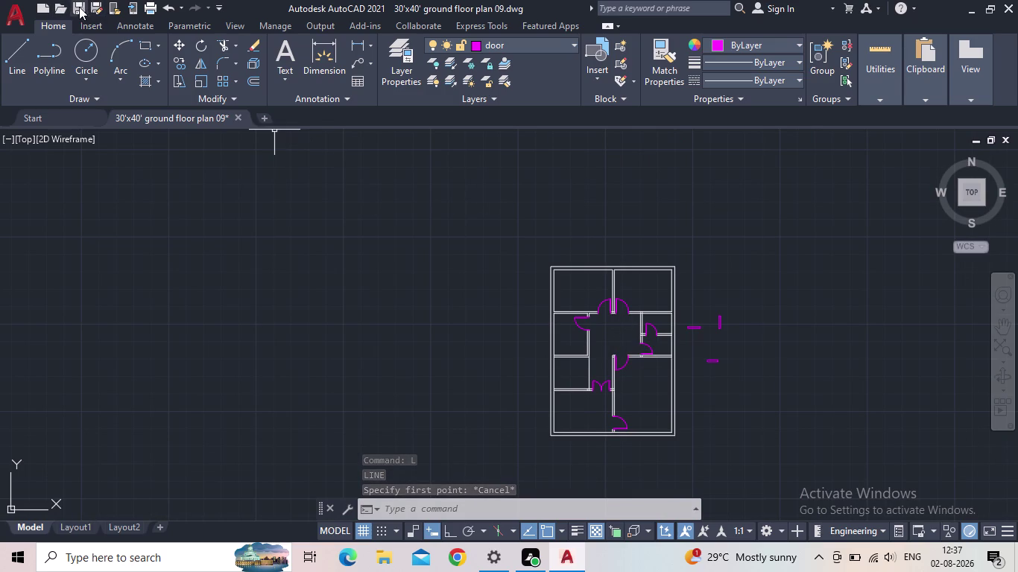
click(77, 6)
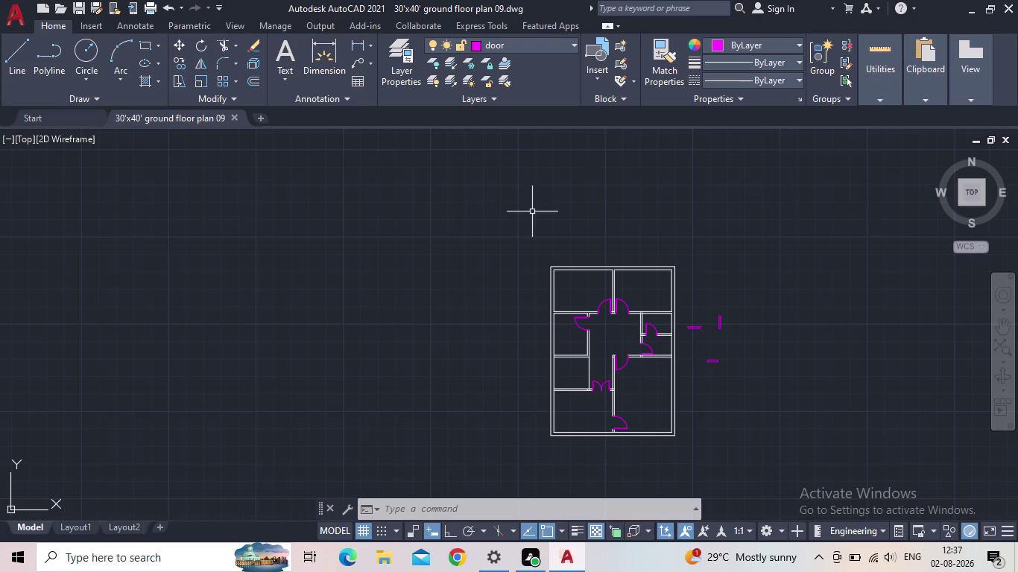
scroll(up, 3)
Window-select and delete the three loose magenta door pieces right of the plan.
click(763, 379)
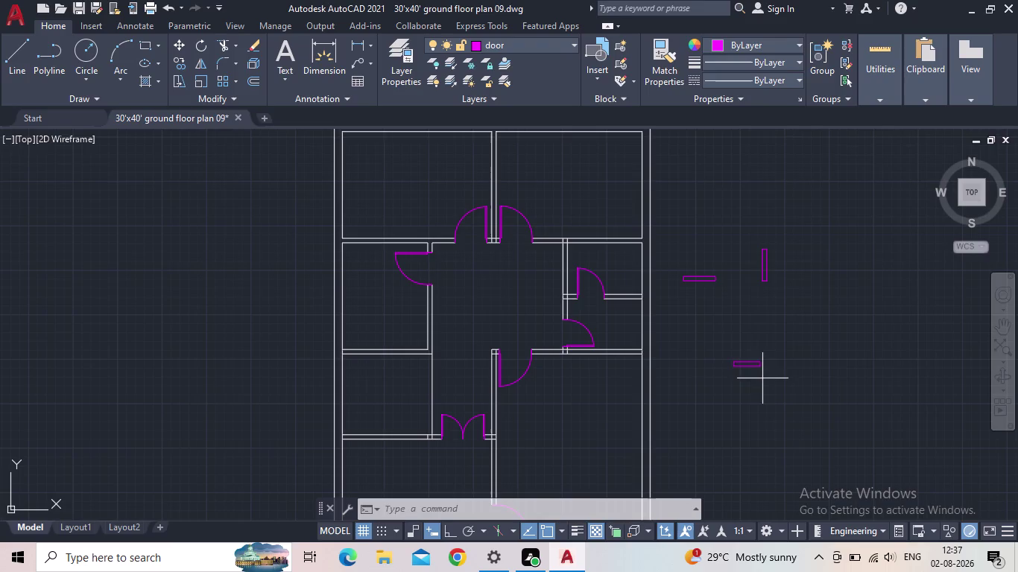
click(682, 213)
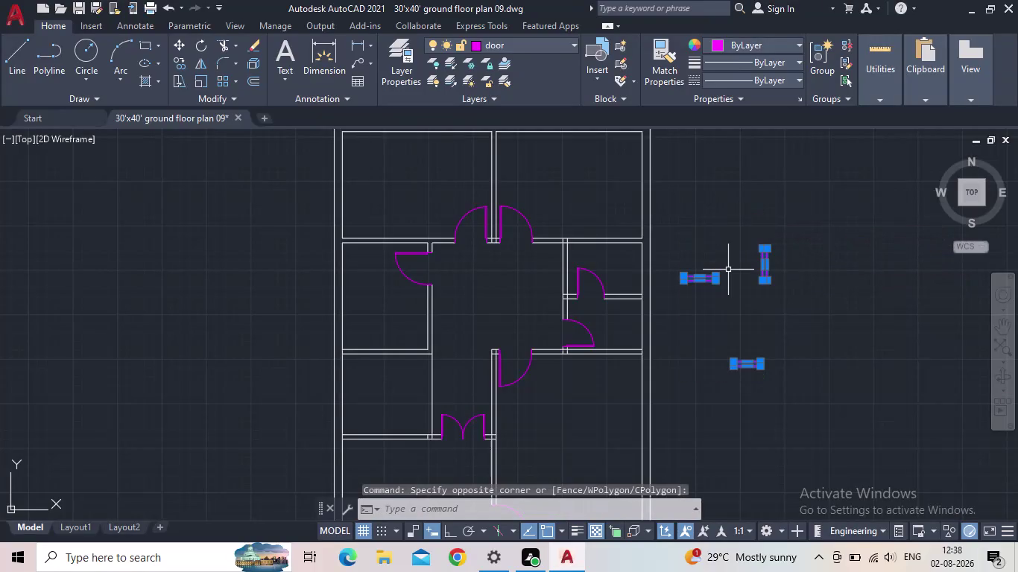
key(Delete)
scroll(down, 3)
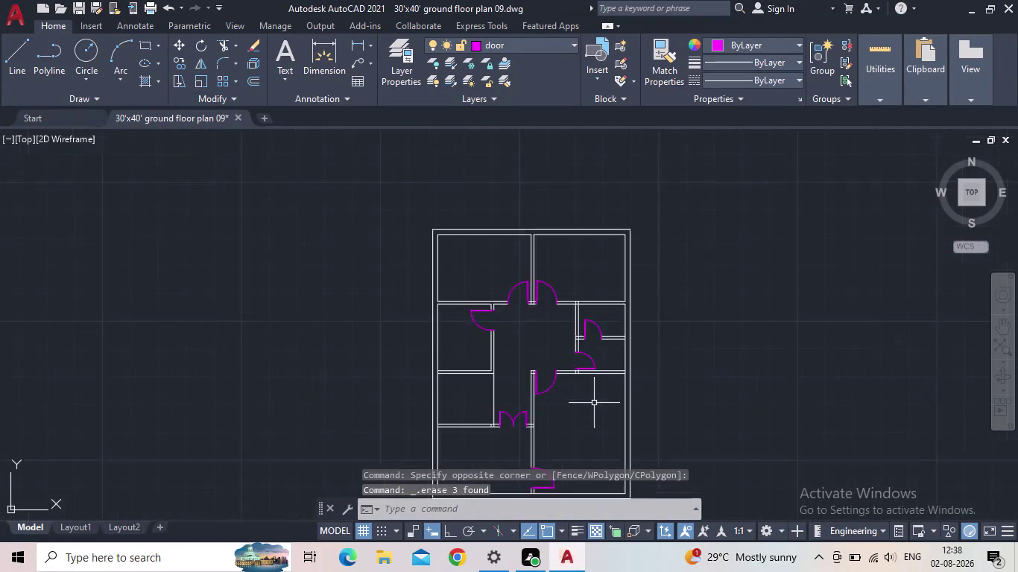
scroll(down, 3)
middle_drag(598, 396, 723, 365)
scroll(up, 3)
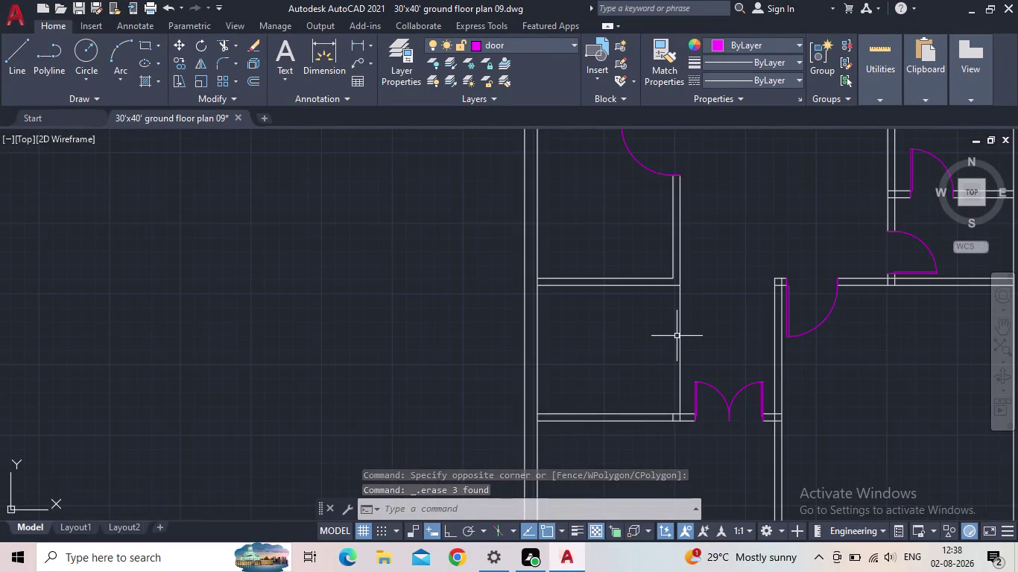
scroll(up, 3)
Try grip-stretching the vertical wall line beside the double door, then cancel it.
click(681, 317)
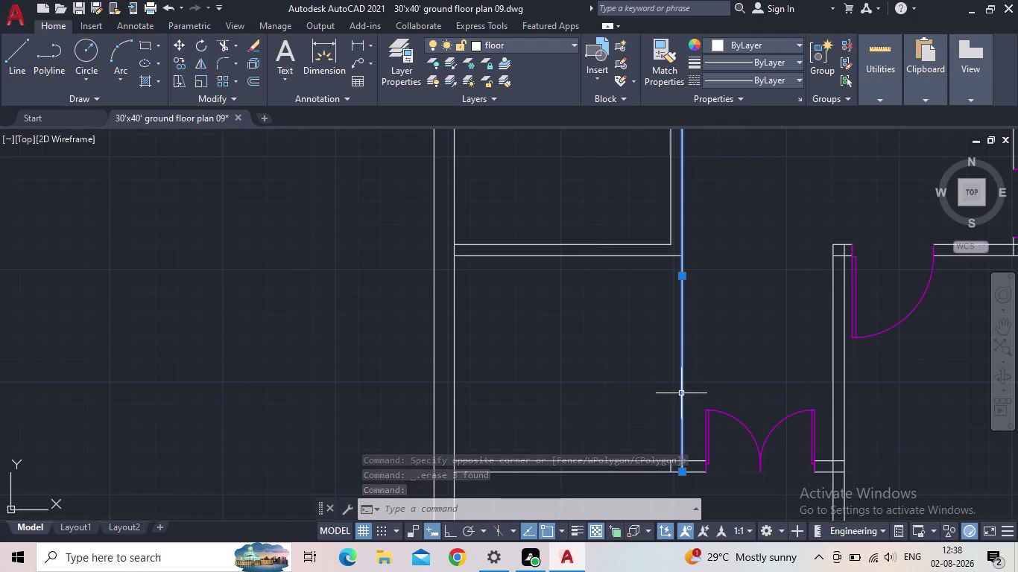
middle_drag(681, 394, 573, 259)
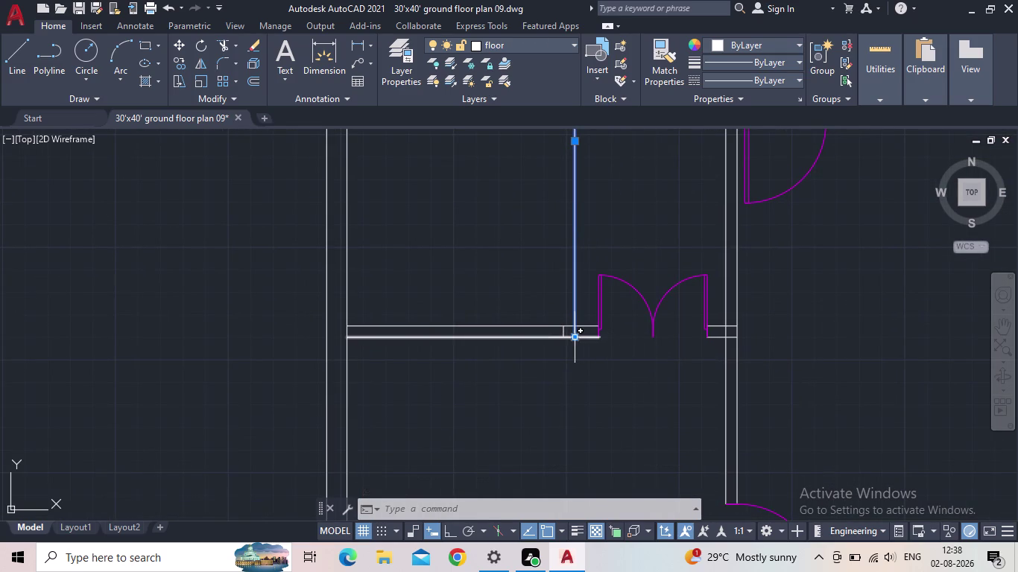
click(575, 337)
middle_drag(584, 194, 589, 399)
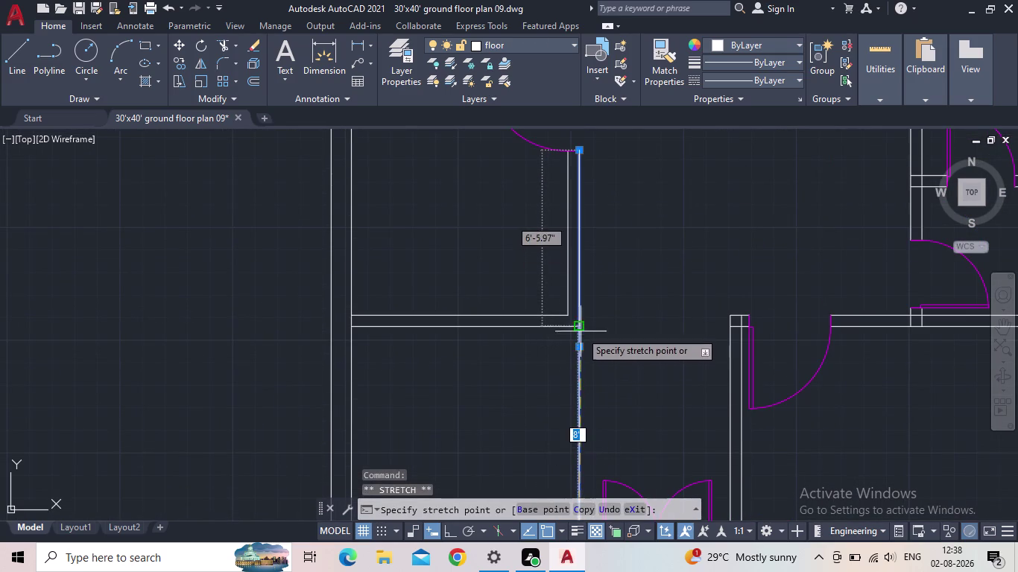
click(581, 328)
key(Escape)
middle_drag(643, 358, 656, 320)
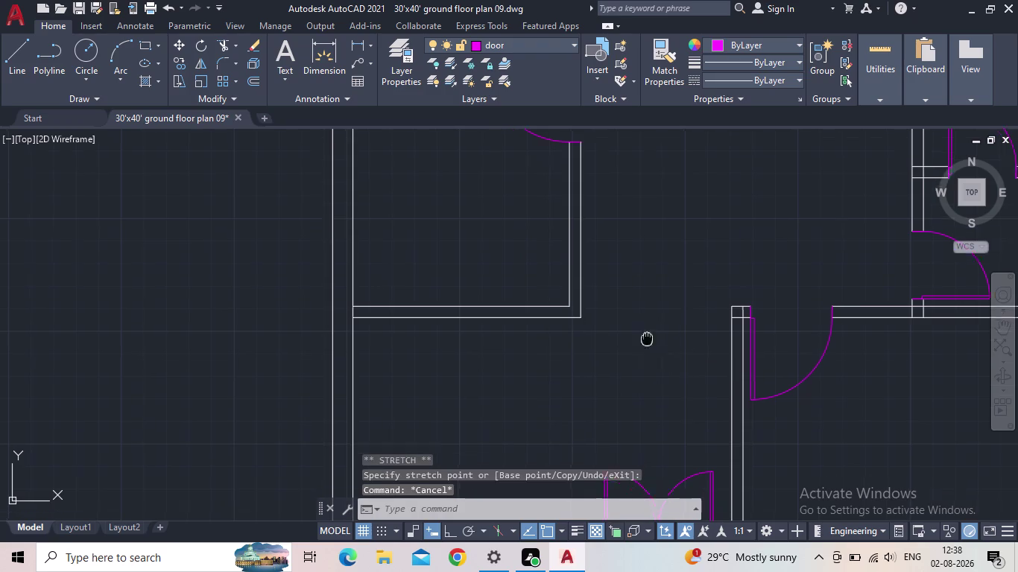
middle_drag(655, 320, 689, 286)
scroll(down, 3)
key(l)
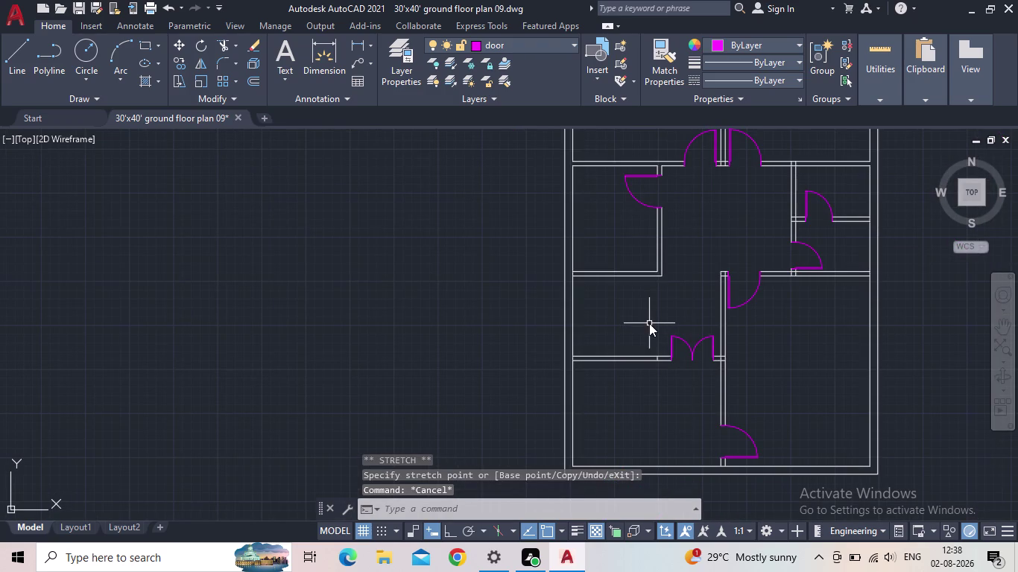
key(Return)
key(Escape)
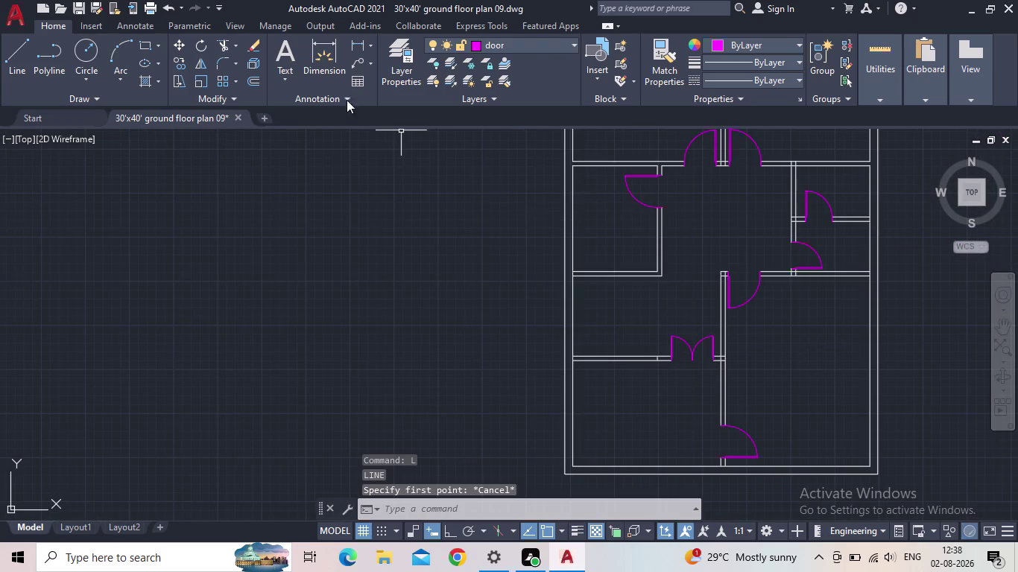
Make the stairs layer current in Layer Properties Manager, then close it.
click(413, 73)
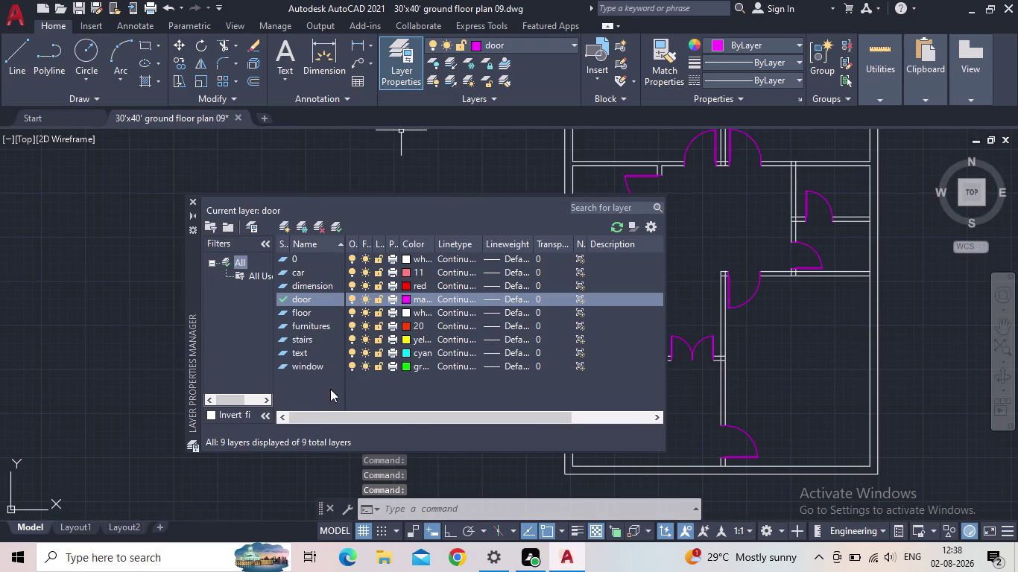
double_click(281, 340)
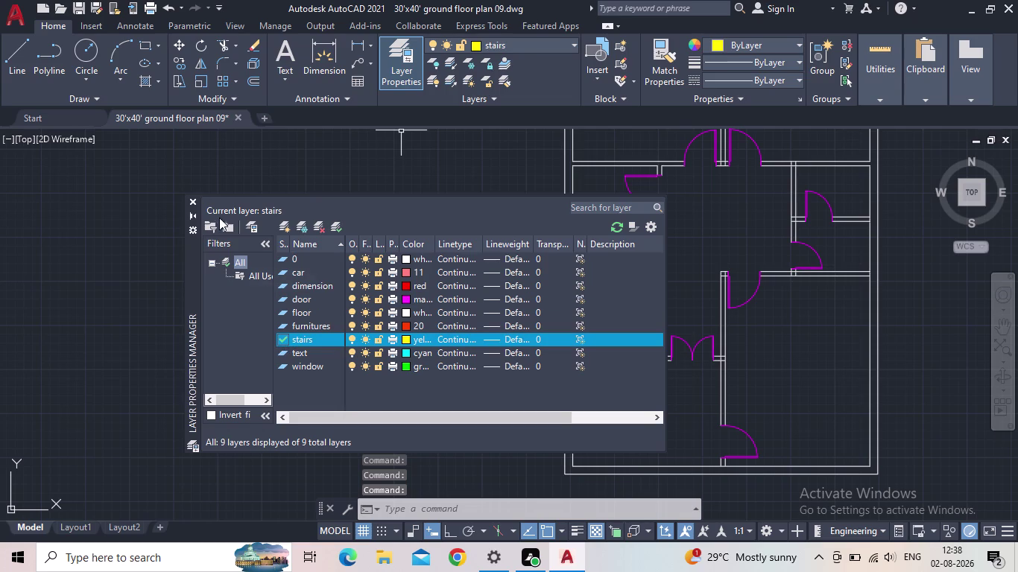
click(190, 200)
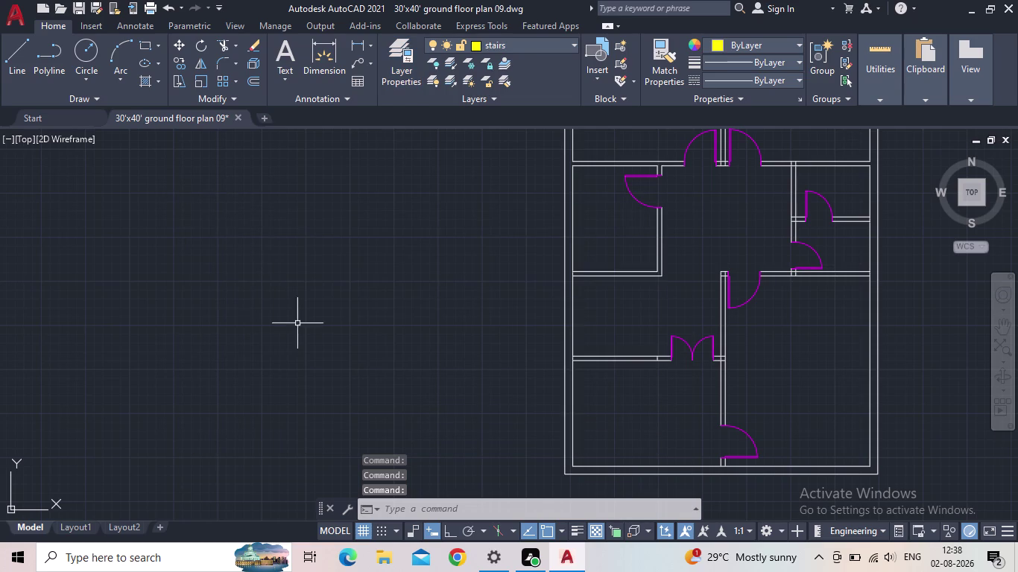
middle_drag(620, 279, 452, 270)
middle_drag(472, 303, 474, 302)
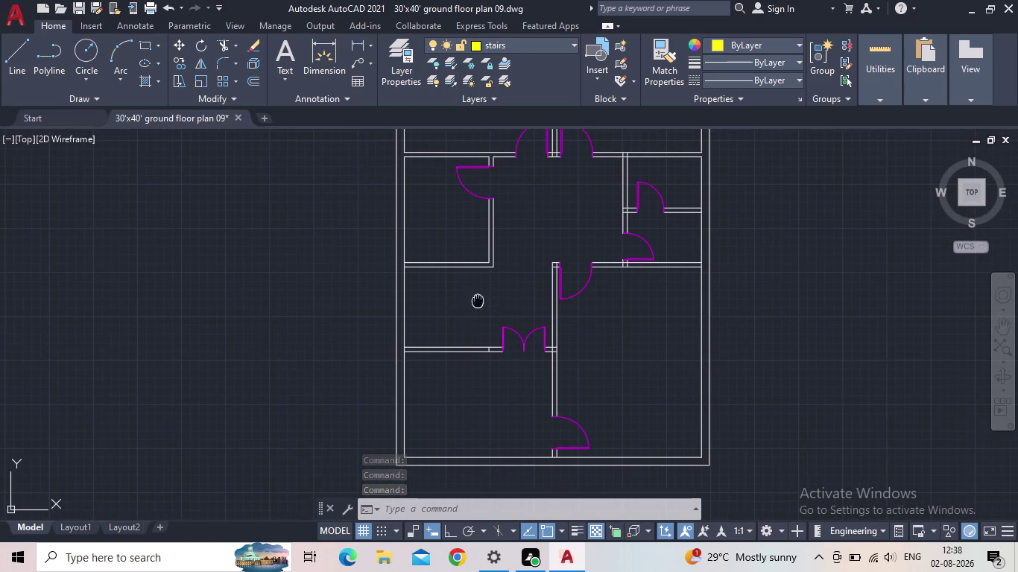
middle_drag(474, 302, 575, 291)
scroll(up, 3)
Start a stair line at the bottom wall near the double door, with Ortho on.
key(l)
key(Return)
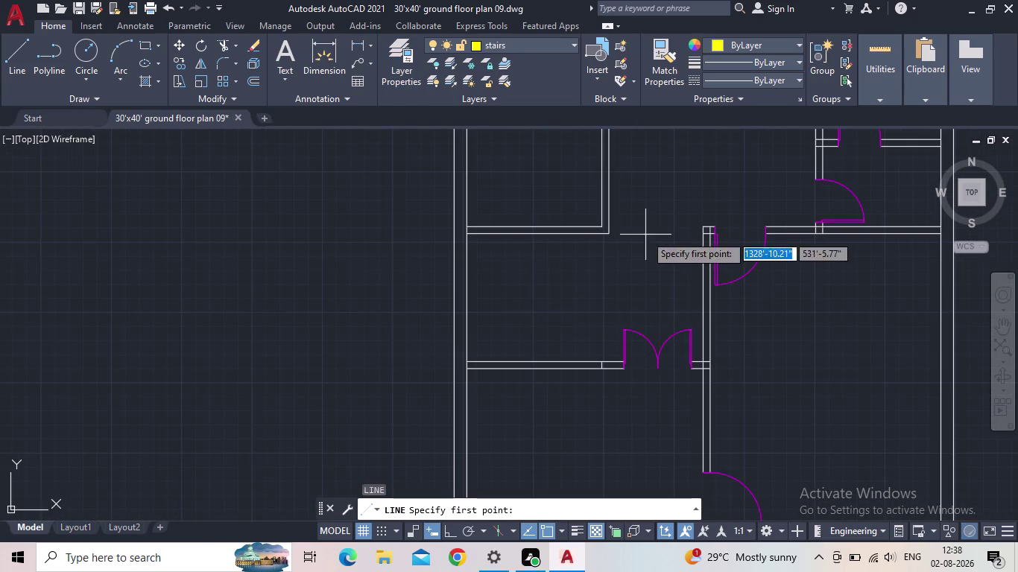
scroll(up, 3)
click(603, 372)
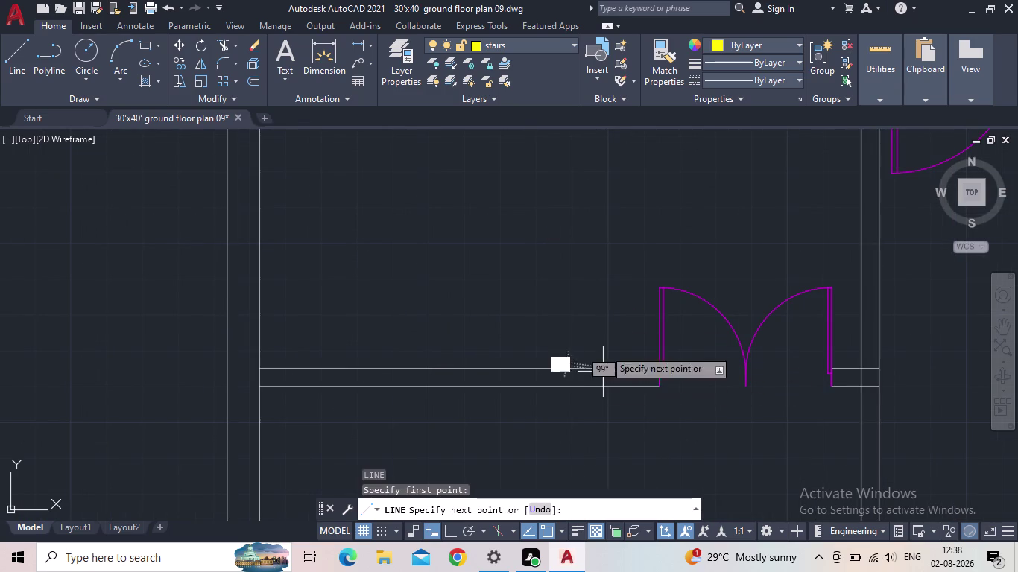
middle_drag(600, 235, 597, 298)
scroll(up, 3)
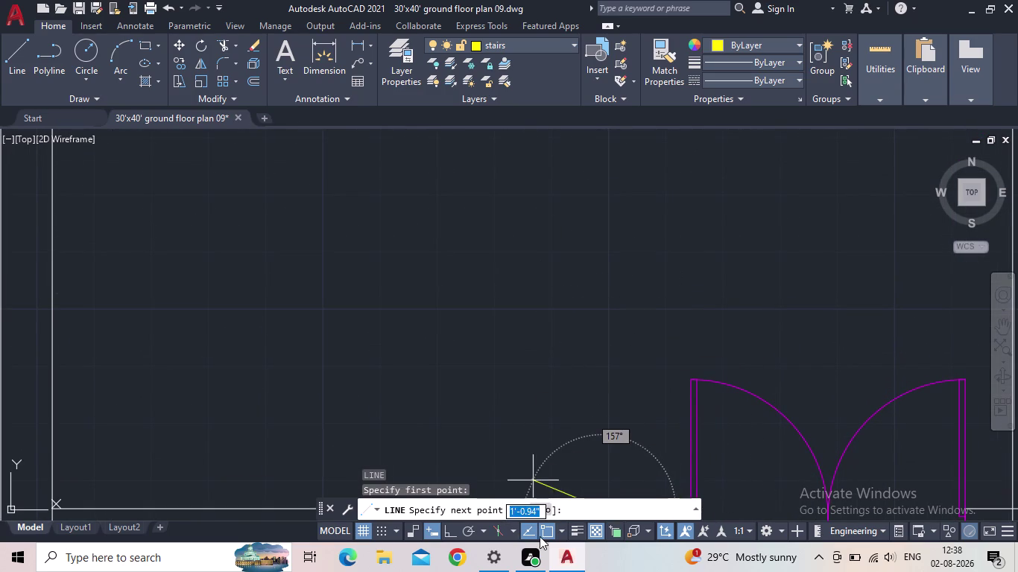
click(454, 530)
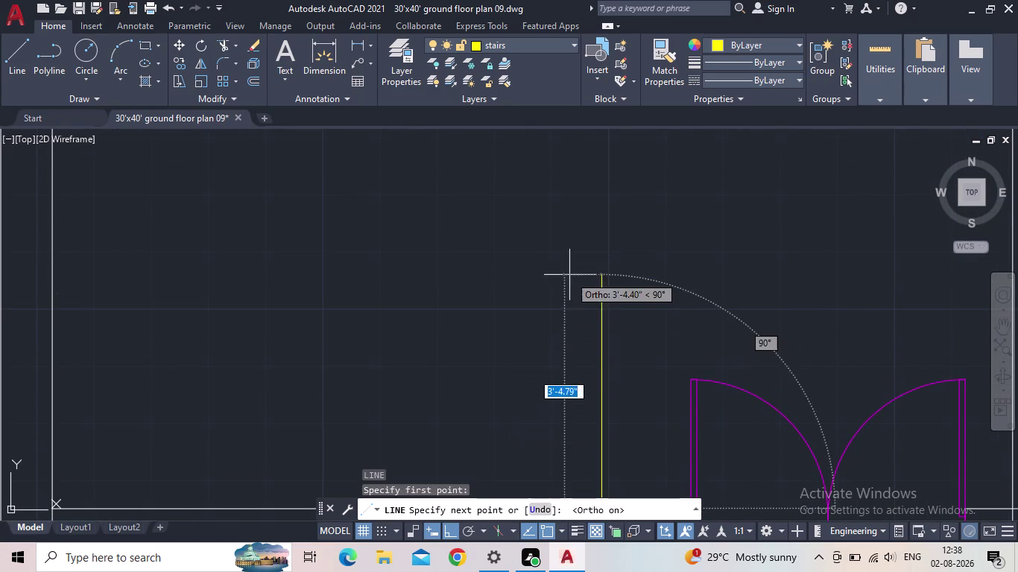
End the vertical yellow stair line at the room's top wall.
middle_drag(572, 265, 571, 247)
scroll(down, 3)
scroll(up, 3)
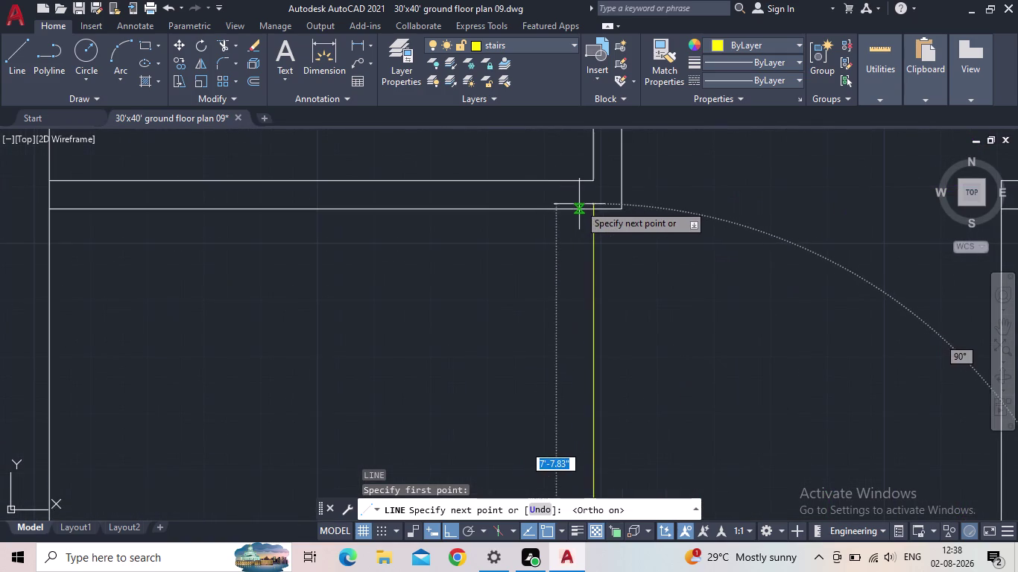
click(593, 212)
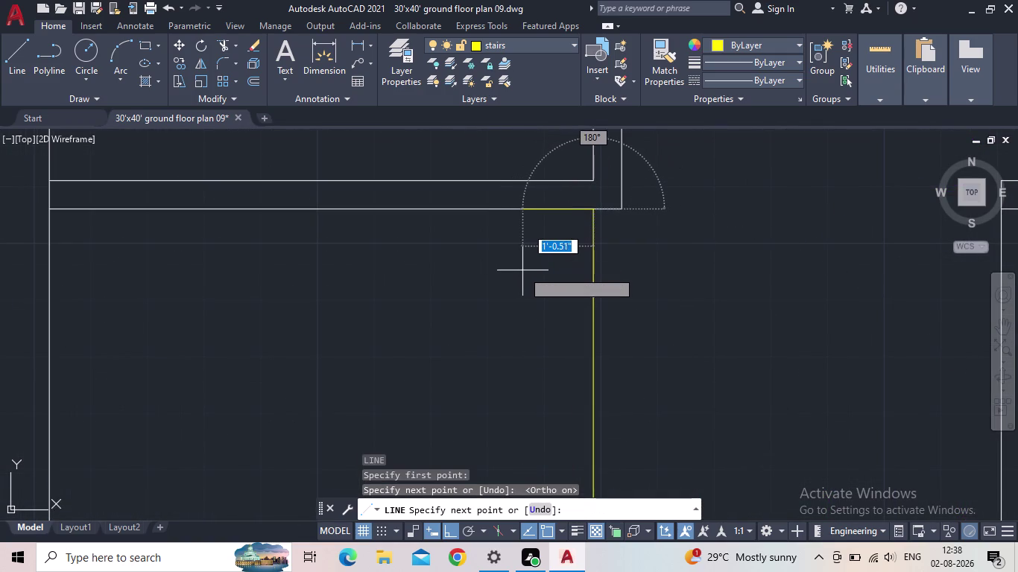
middle_drag(526, 258, 656, 241)
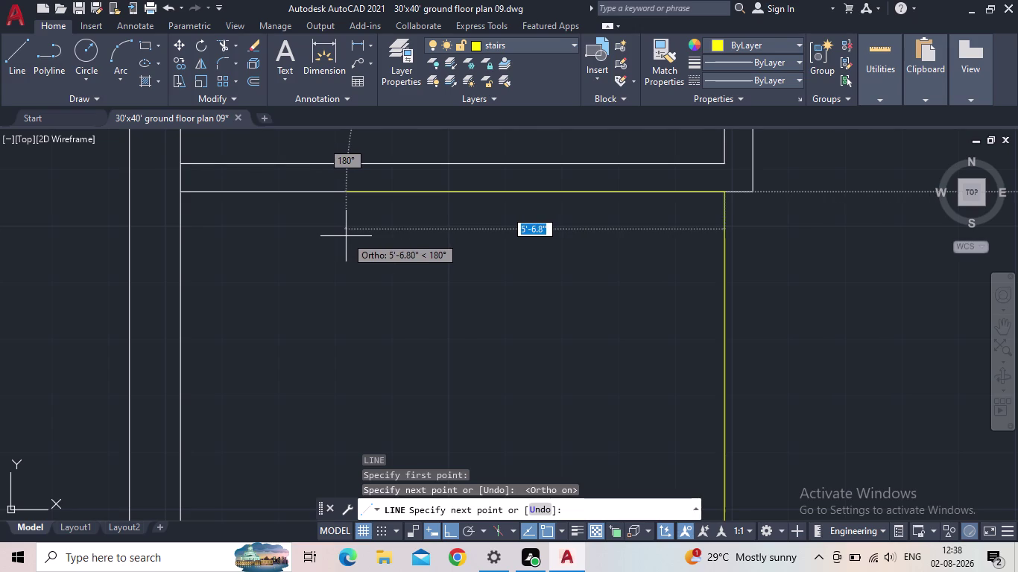
key(Escape)
scroll(down, 3)
middle_drag(467, 278, 565, 232)
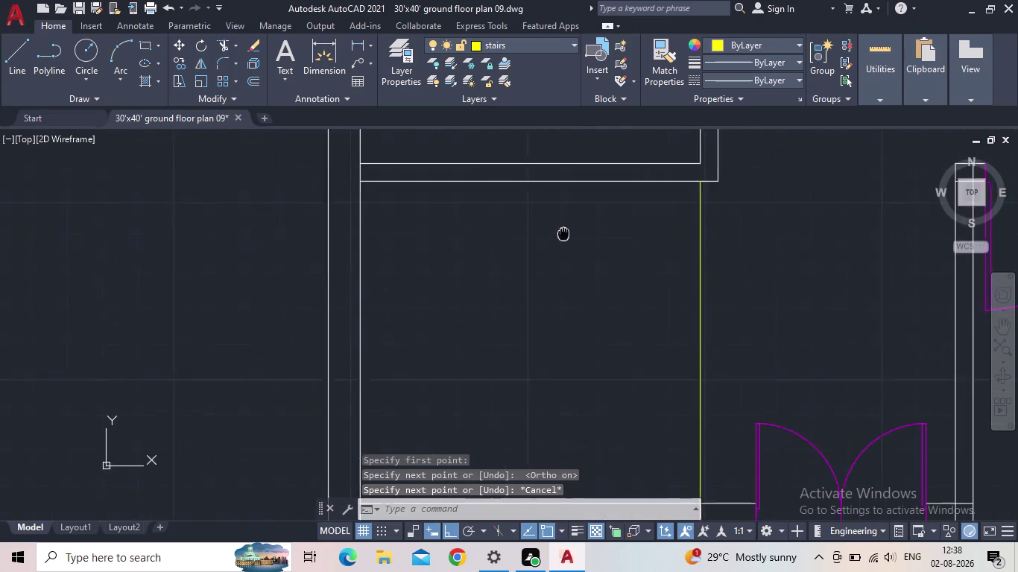
middle_drag(566, 232, 572, 231)
scroll(down, 3)
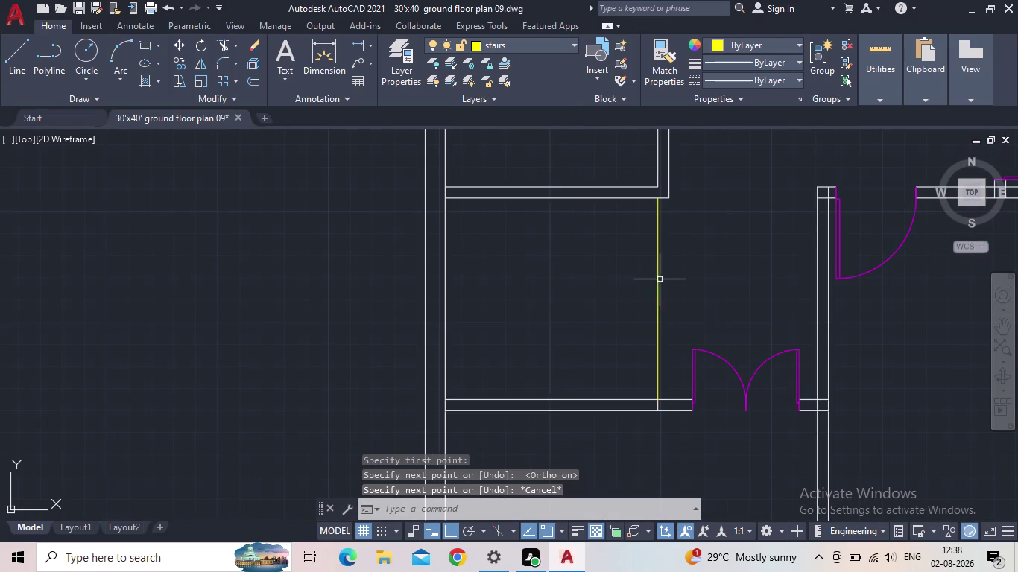
key(o)
key(Return)
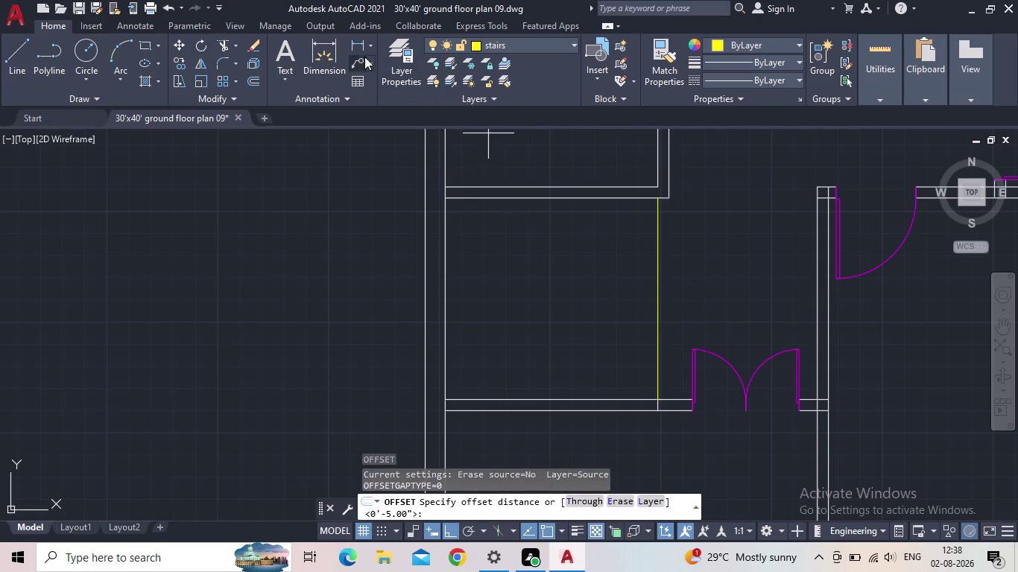
click(360, 48)
drag(448, 201, 458, 201)
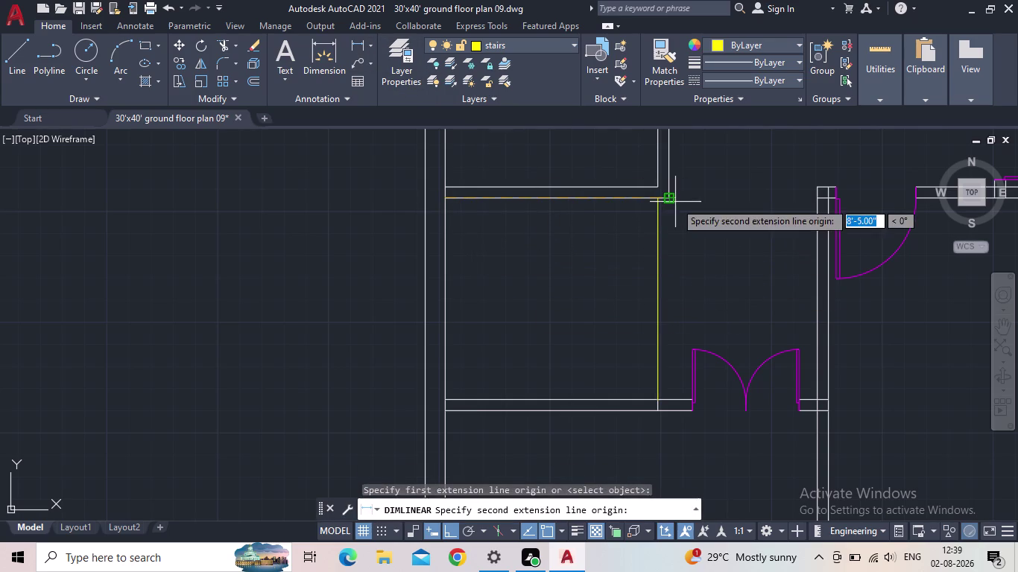
click(657, 200)
scroll(up, 3)
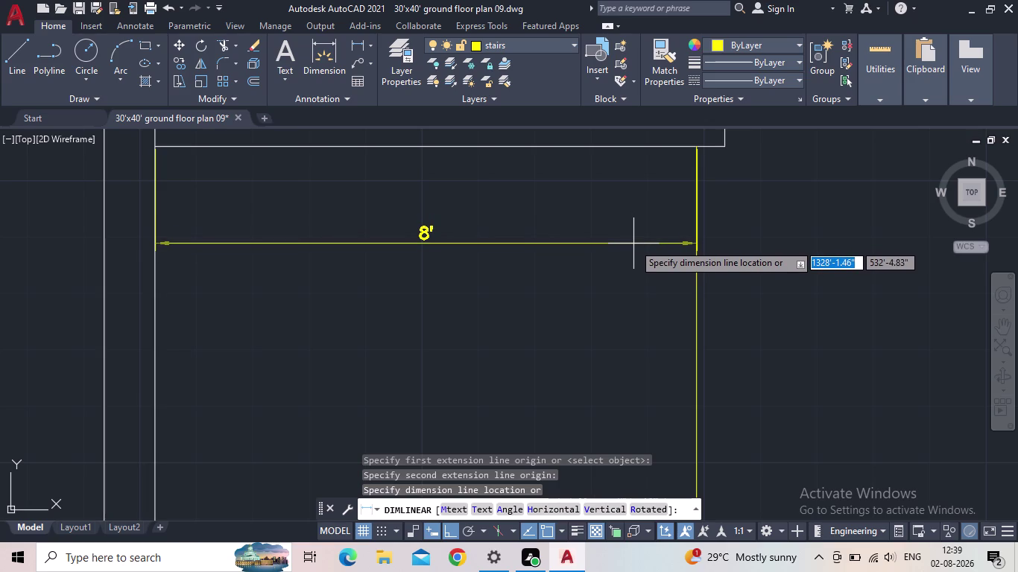
key(Escape)
scroll(down, 3)
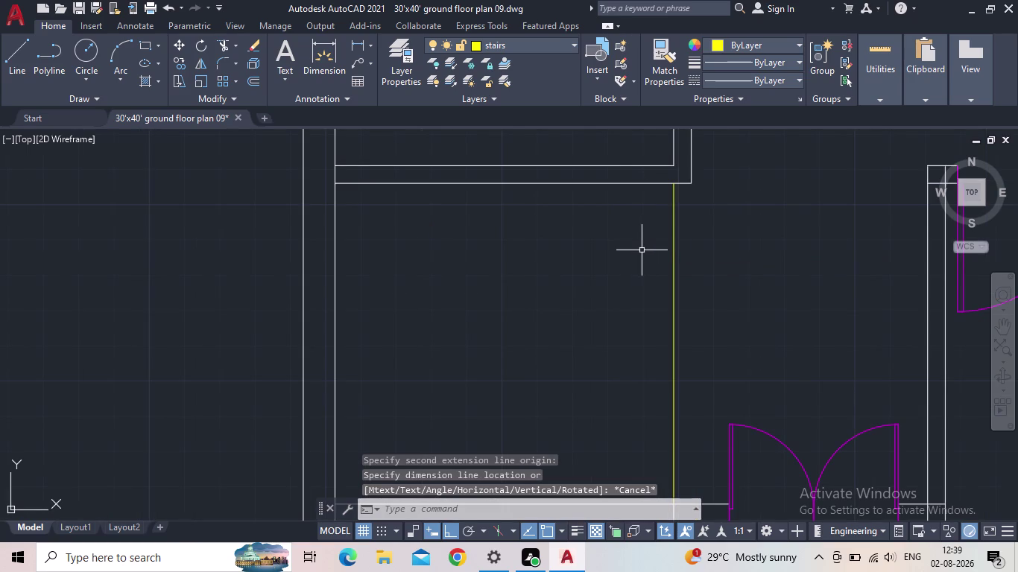
scroll(down, 3)
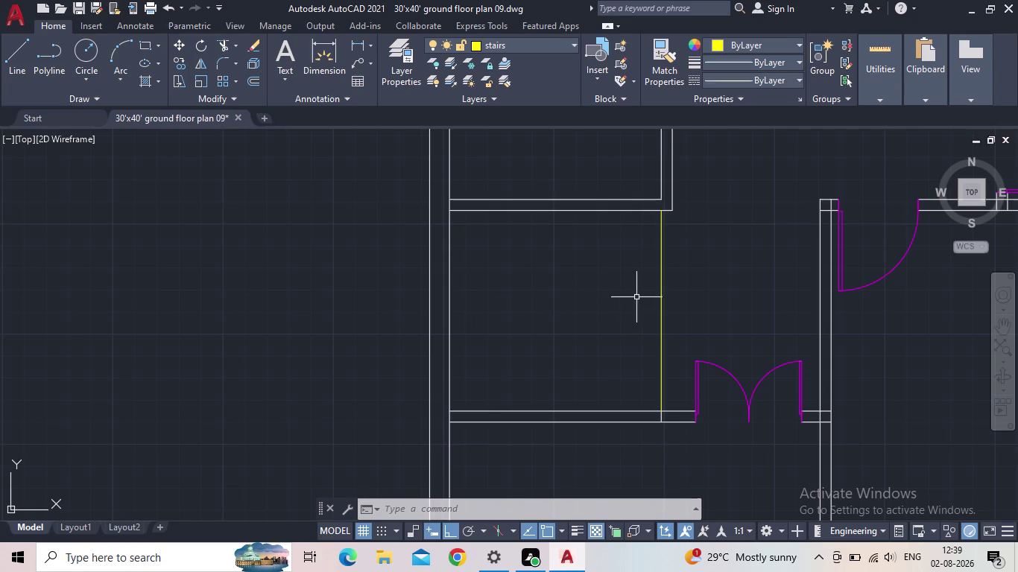
Copy the yellow stair line from its top point to the room's left wall.
key(c)
key(o)
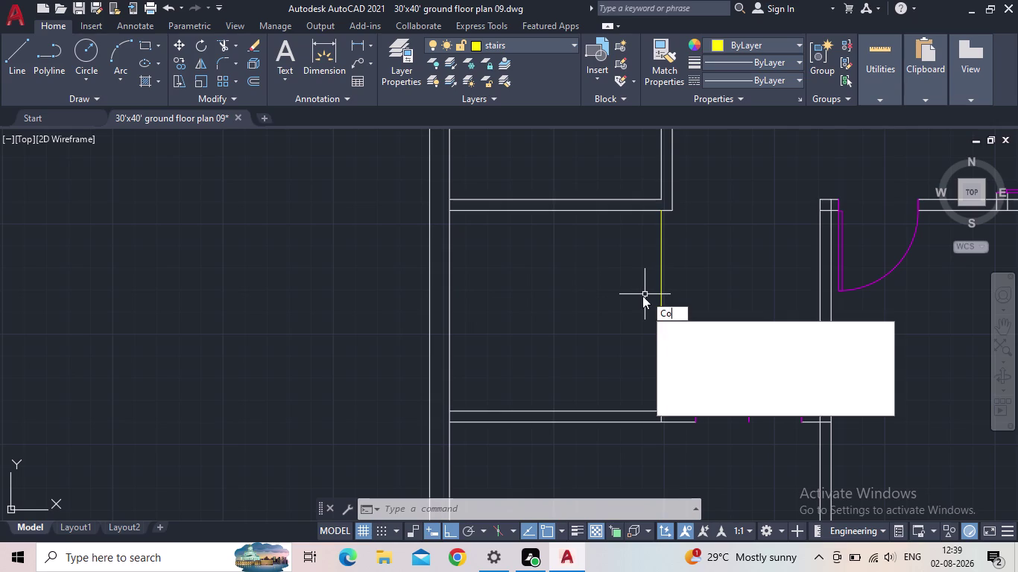
key(Return)
click(661, 300)
key(space)
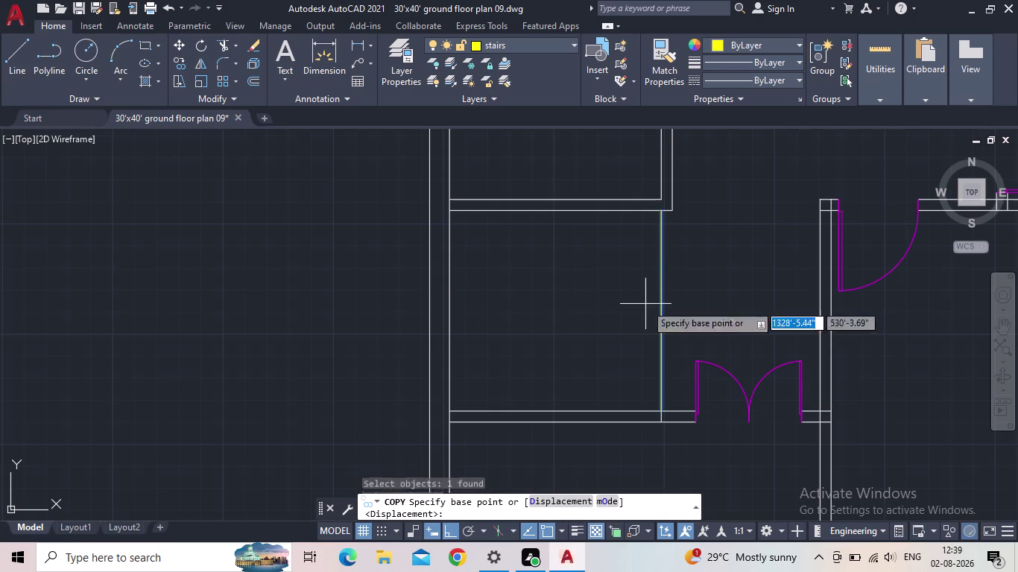
click(661, 214)
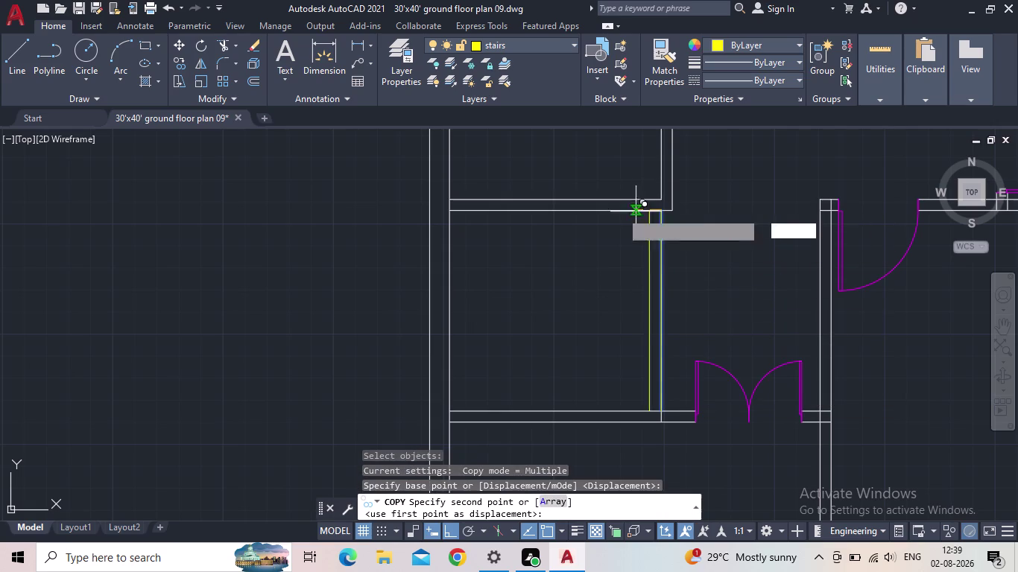
click(449, 210)
key(Escape)
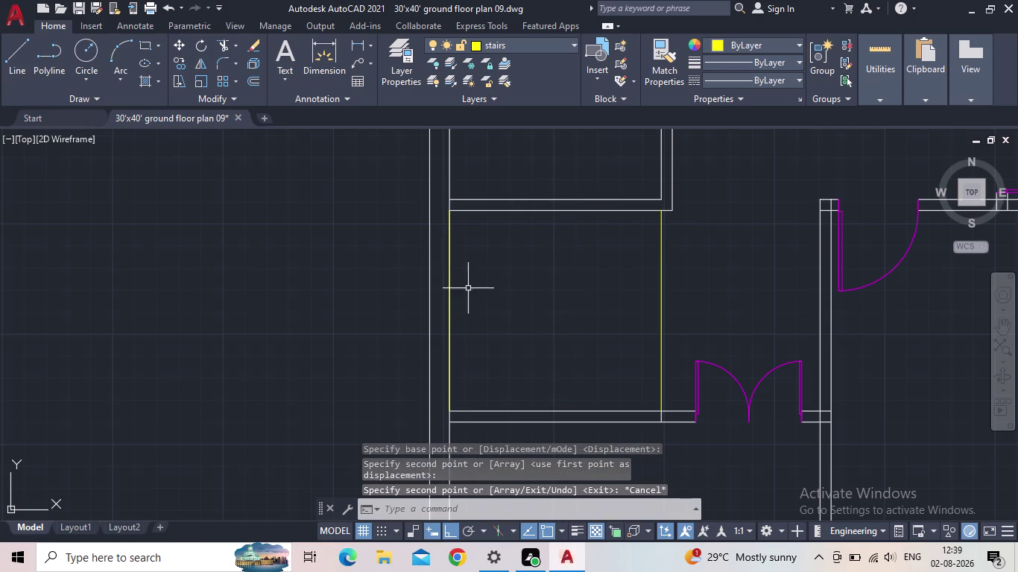
Offset the left-wall stair line 3' to the right.
click(448, 297)
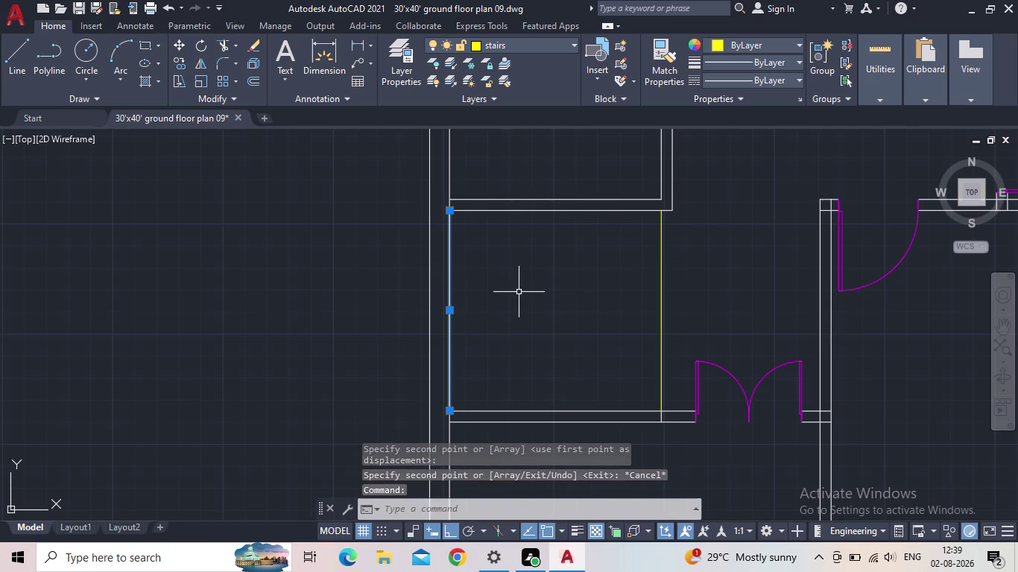
key(o)
key(Return)
key(3)
key(apostrophe)
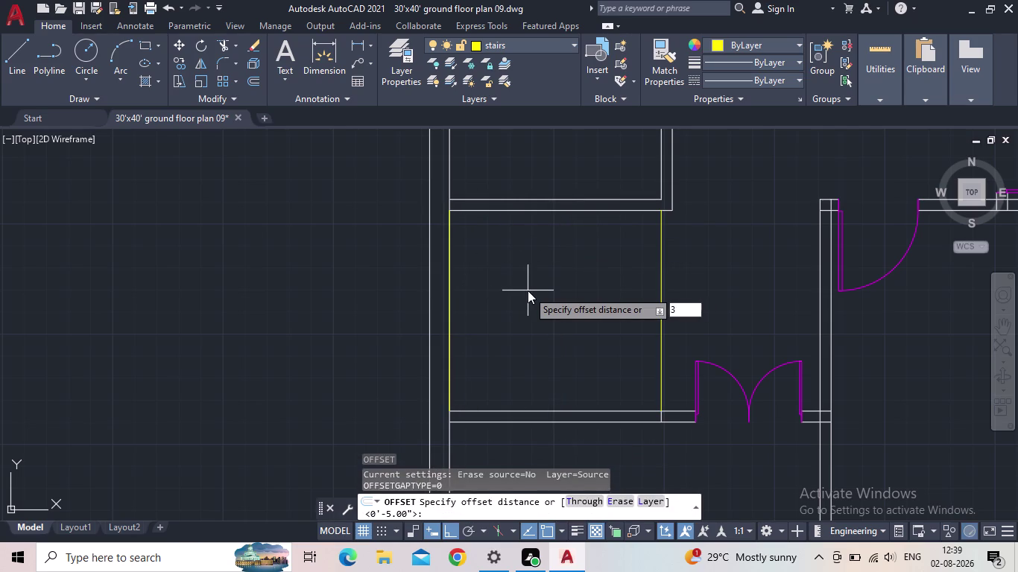
key(Return)
click(530, 290)
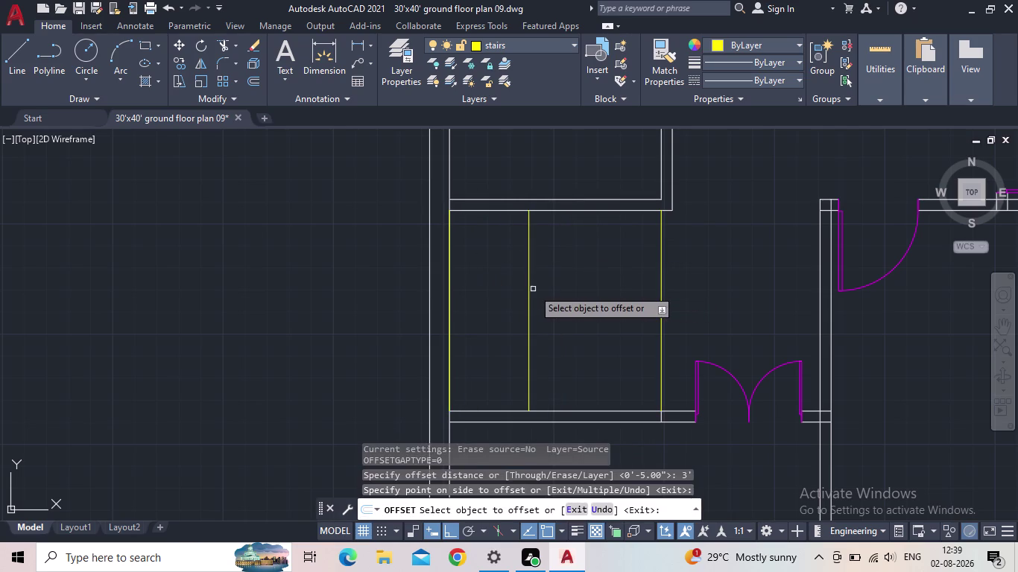
key(Escape)
middle_drag(535, 240, 490, 266)
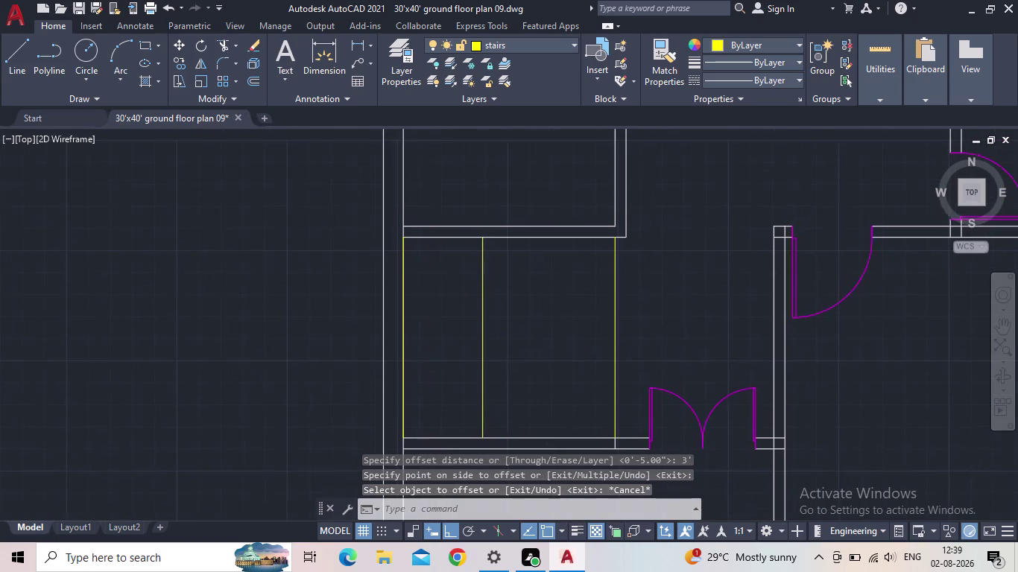